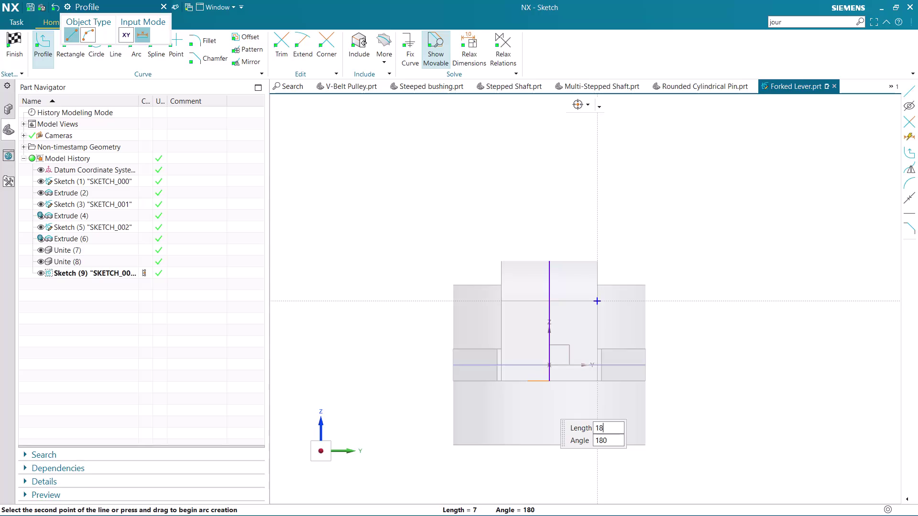
Enter the line length as 18-30 in the Profile input fields.
key(minus)
text(30)
key(Return)
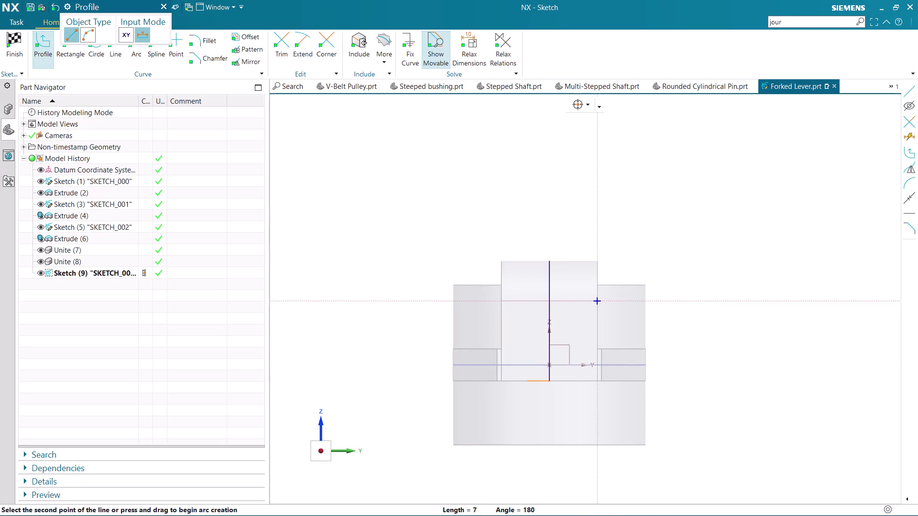
text(18)
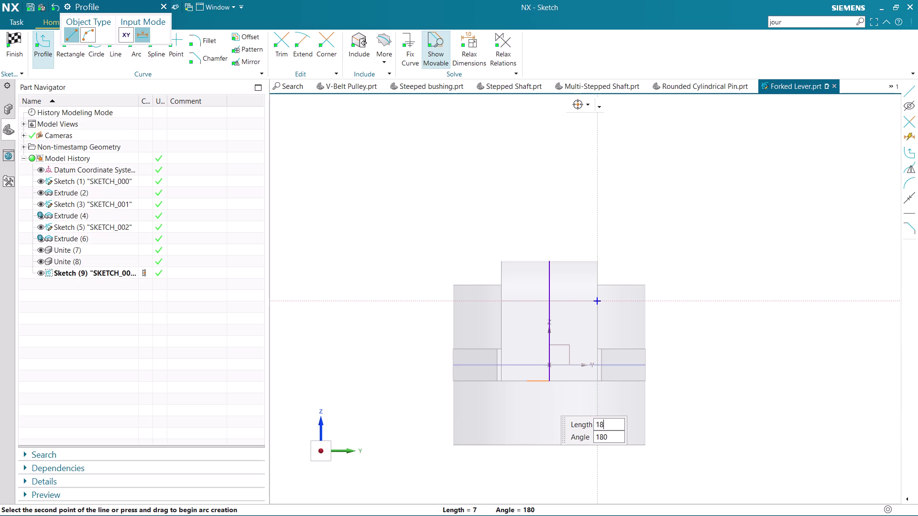
text(-)
text(30)
key(Return)
key(Return)
key(Return)
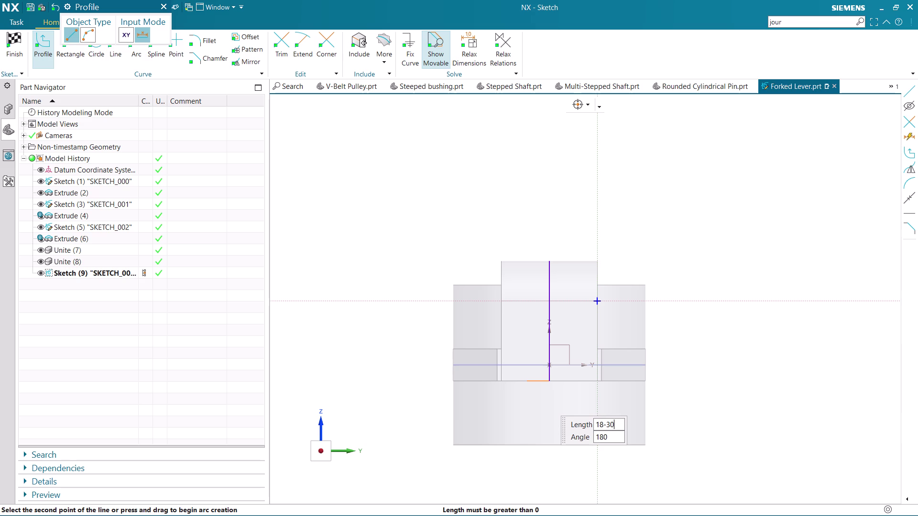
Place the line on the bottom edge at the sketch origin and exit Profile.
click(532, 380)
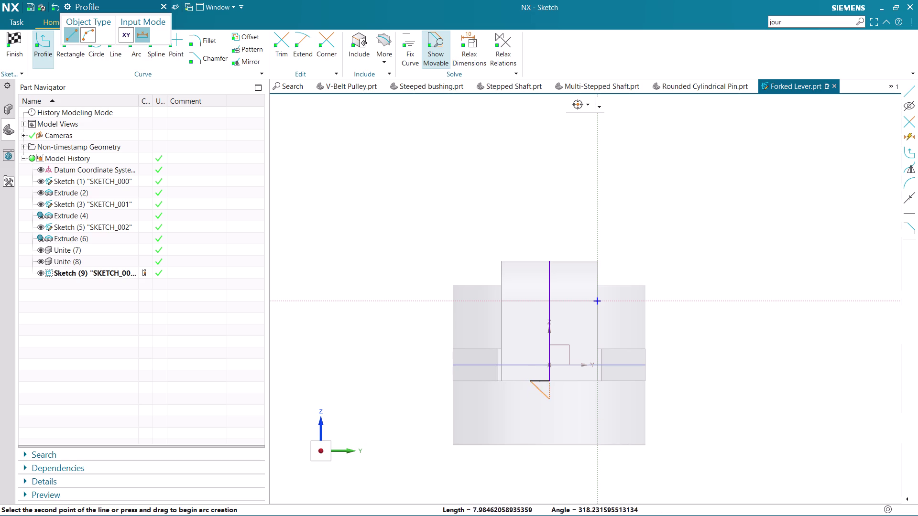
key(Escape)
scroll(up, 3)
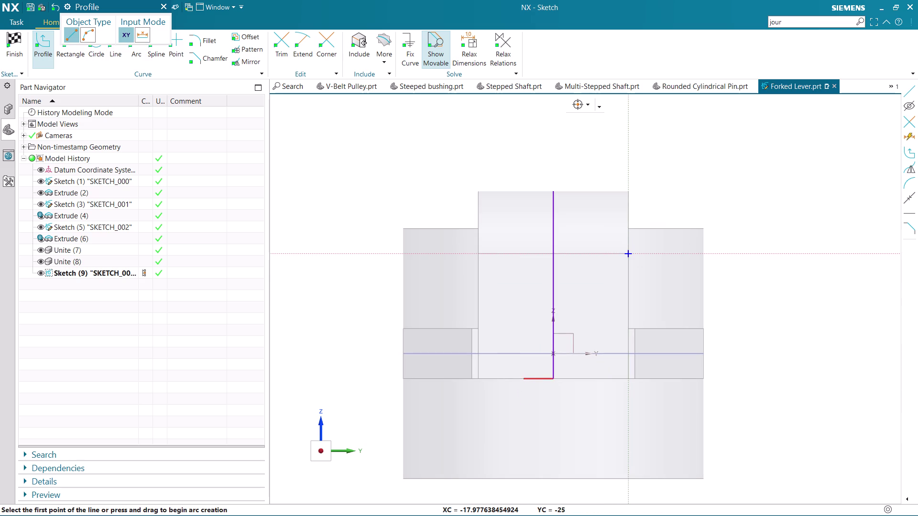
click(538, 380)
key(Escape)
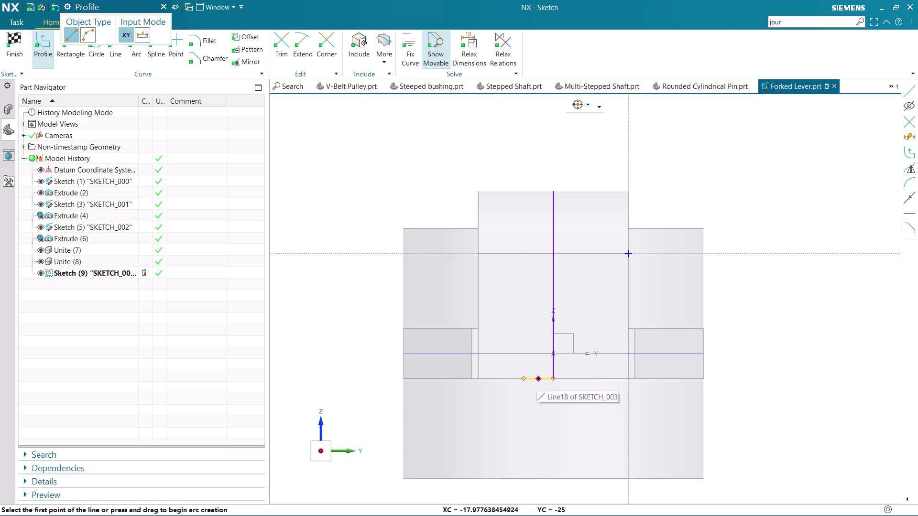
click(534, 378)
key(Escape)
key(Escape)
click(532, 380)
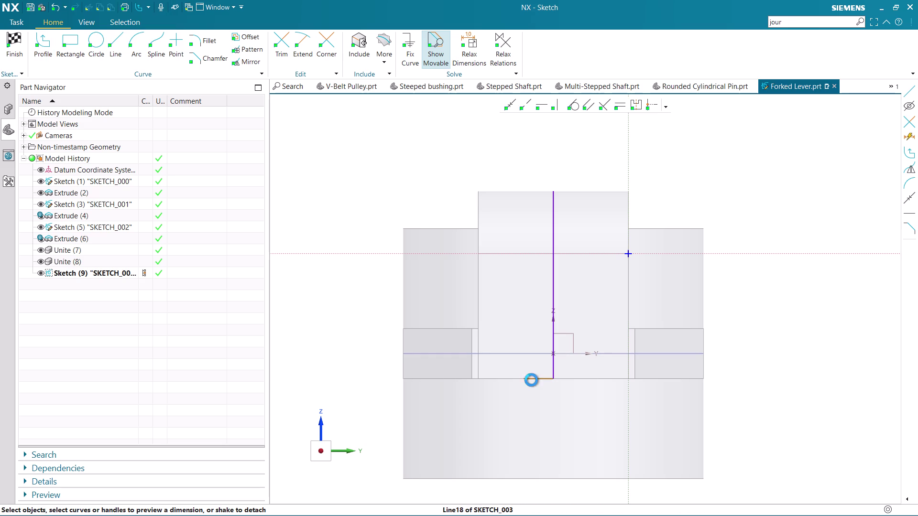
Set the bottom line's dimension to 18-30 (12), keeping it without an expression.
double_click(542, 399)
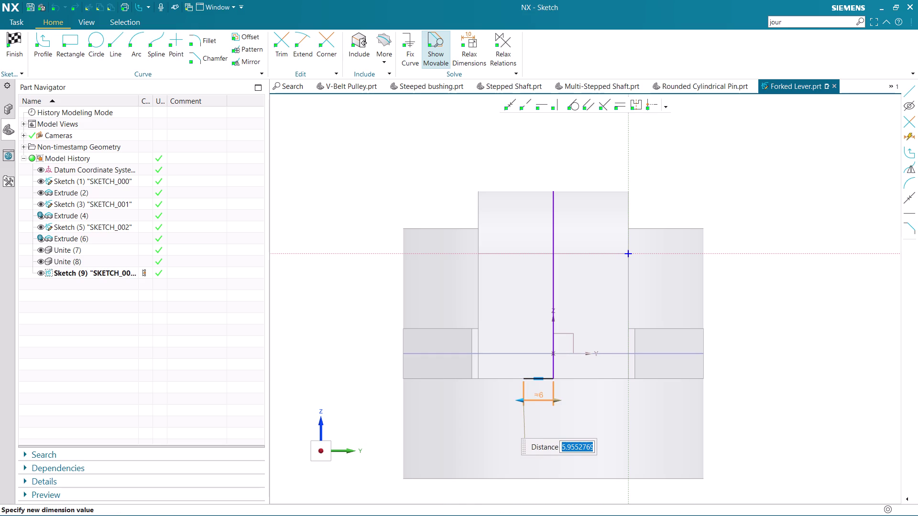
text(18)
text(-)
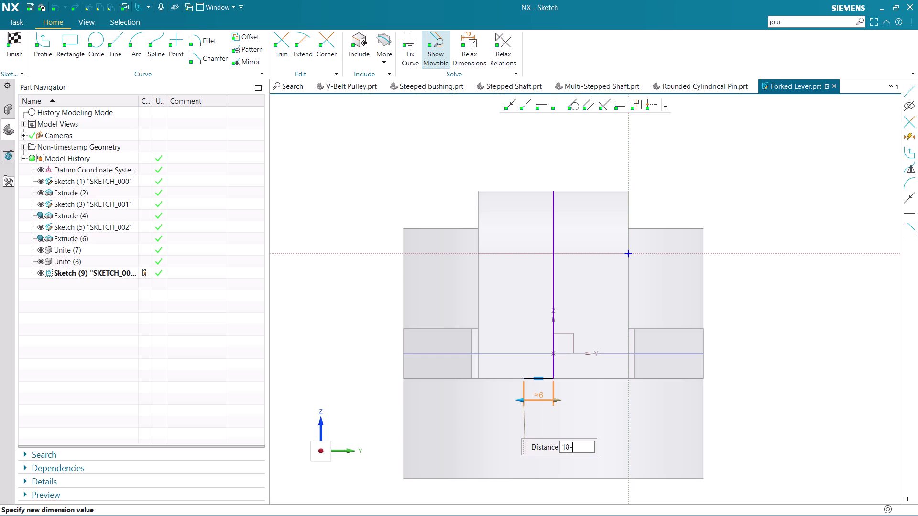
text(30)
key(Return)
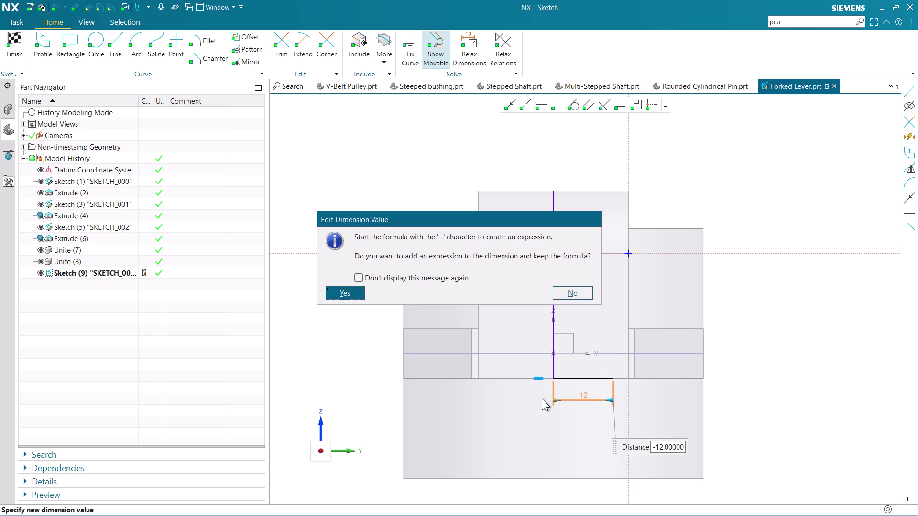
scroll(down, 3)
scroll(down, 3)
click(557, 287)
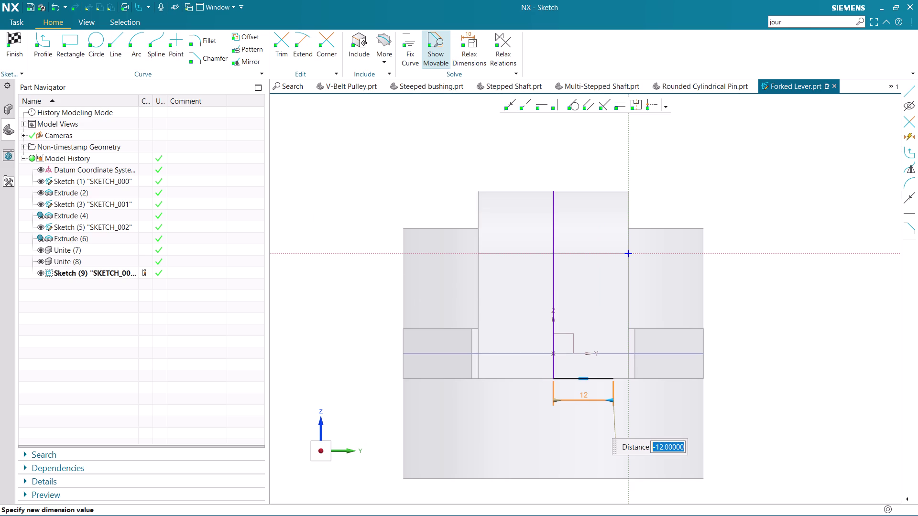
scroll(down, 3)
scroll(up, 3)
scroll(up, 3)
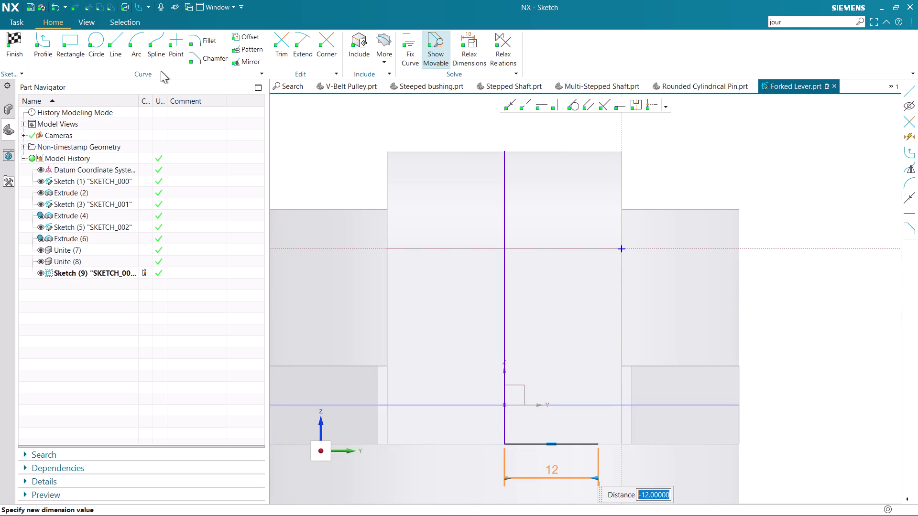
click(120, 42)
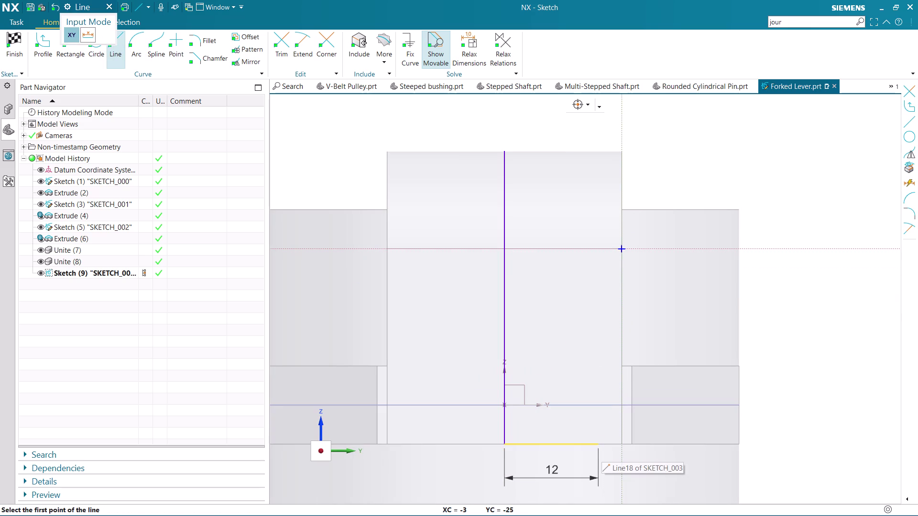
Cancel the unfinished line and exit the Line tool.
click(598, 447)
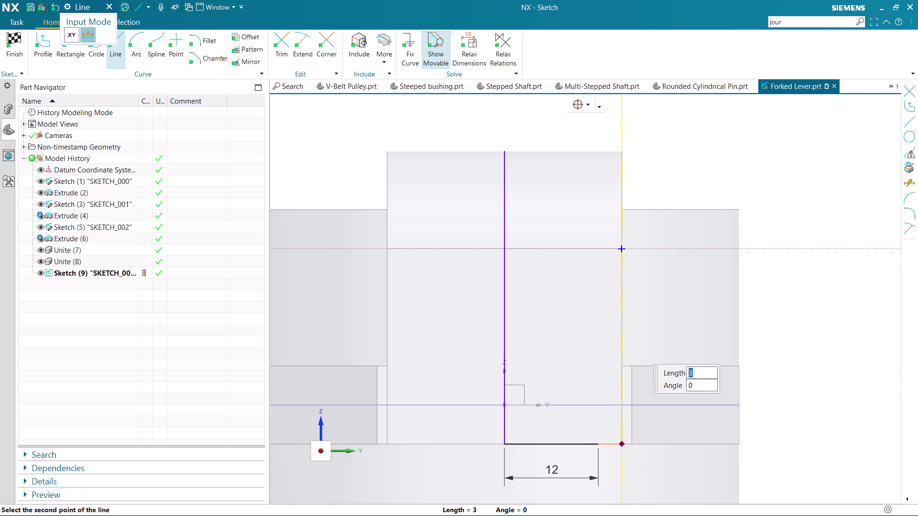
key(Escape)
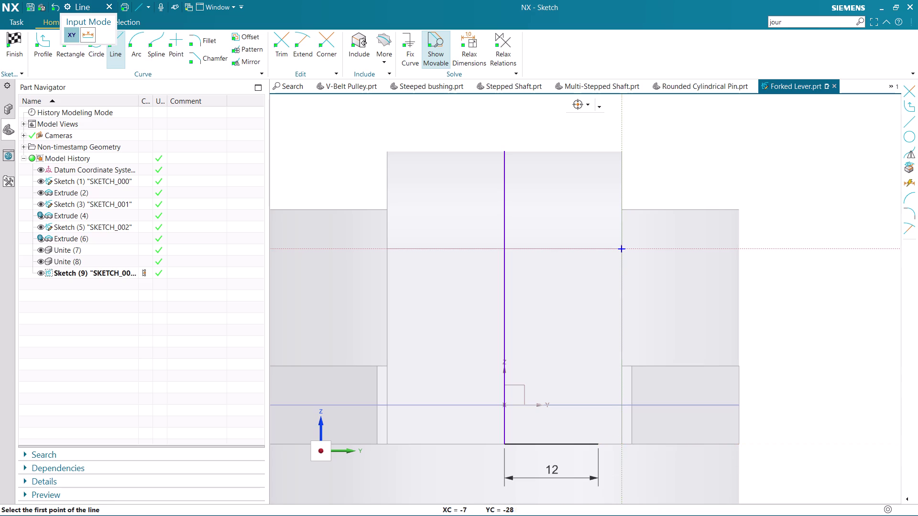
key(Escape)
Change the 12 dimension to the expression 12-6, making the line 6 long.
click(553, 475)
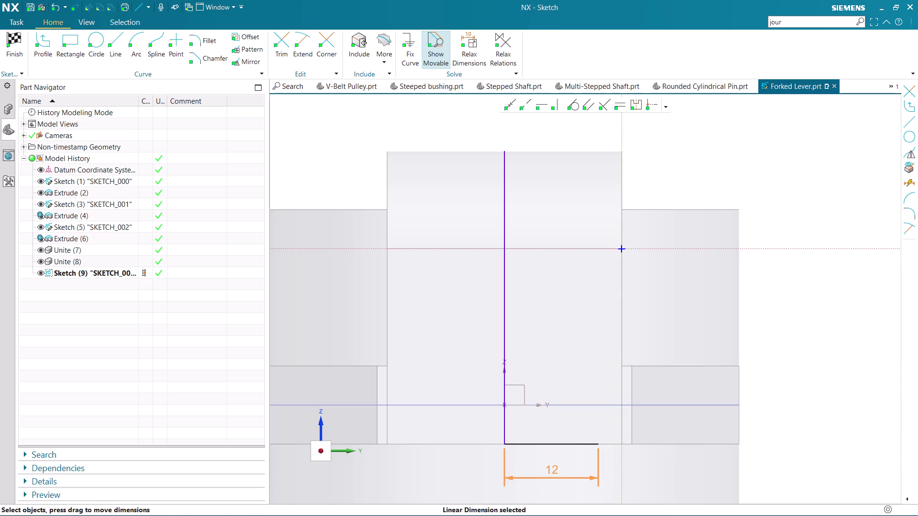
double_click(553, 475)
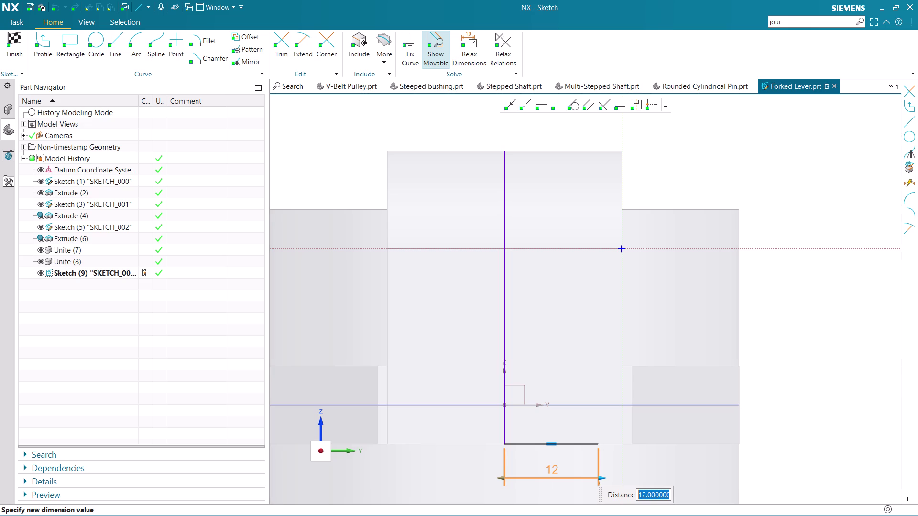
key(1)
text(2)
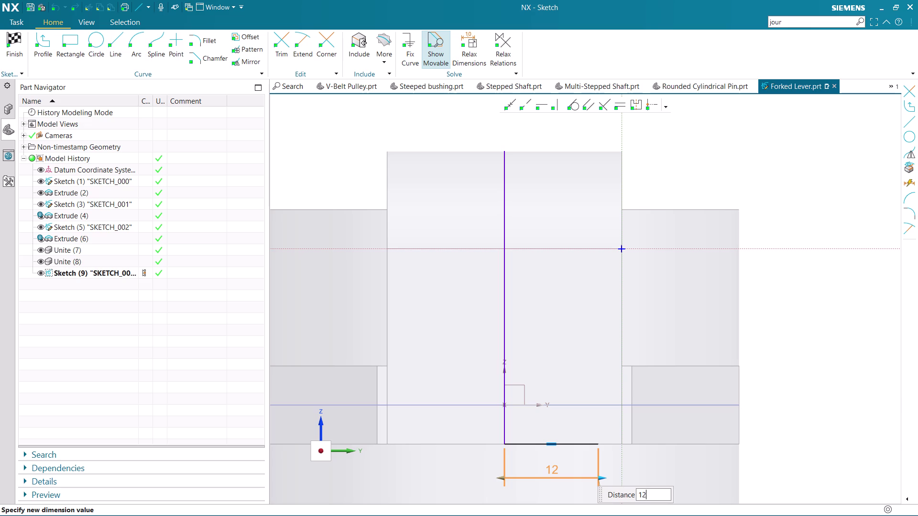
text(-)
key(6)
key(Return)
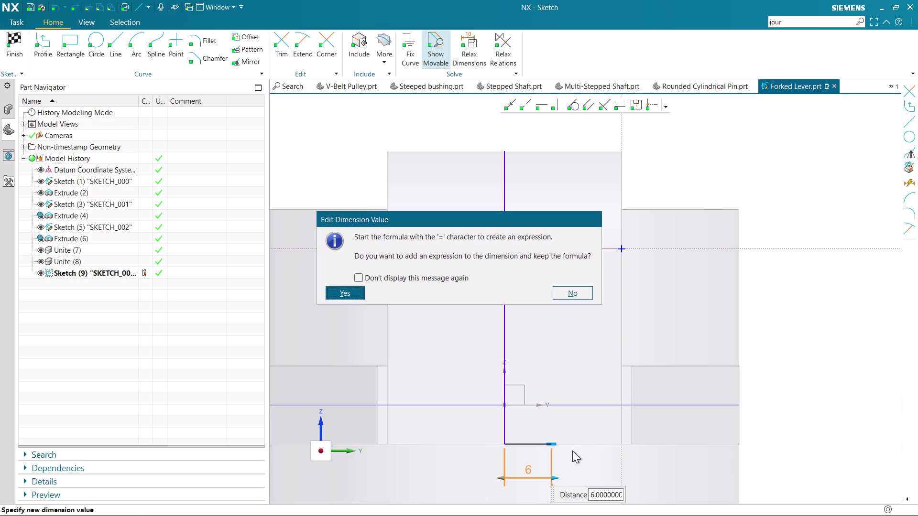
middle_click(574, 451)
scroll(down, 3)
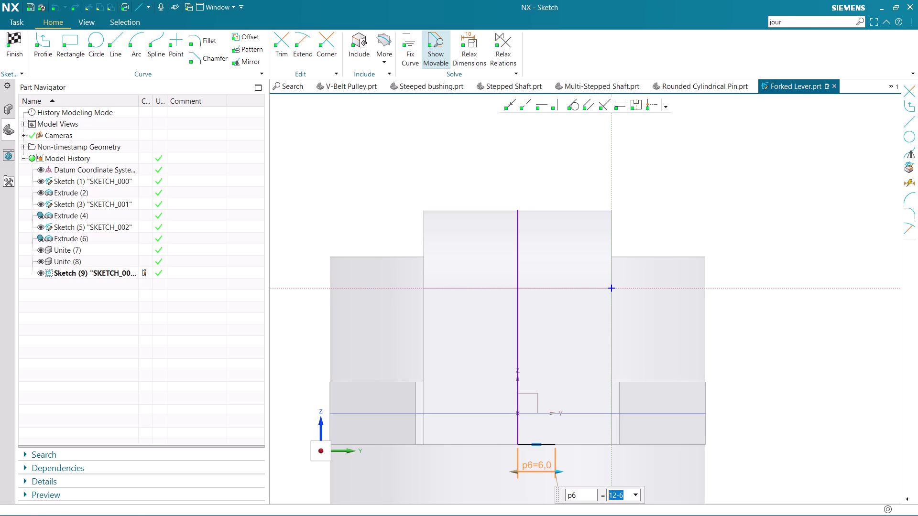
key(Escape)
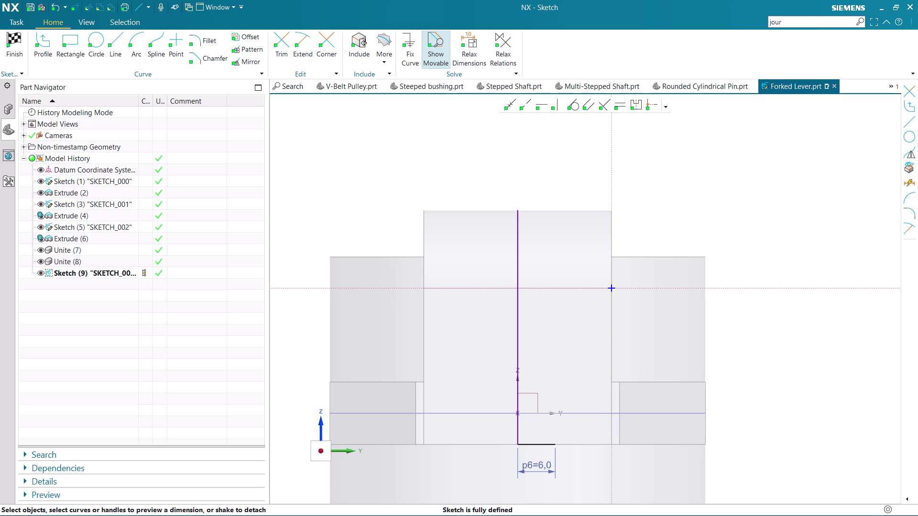
click(530, 446)
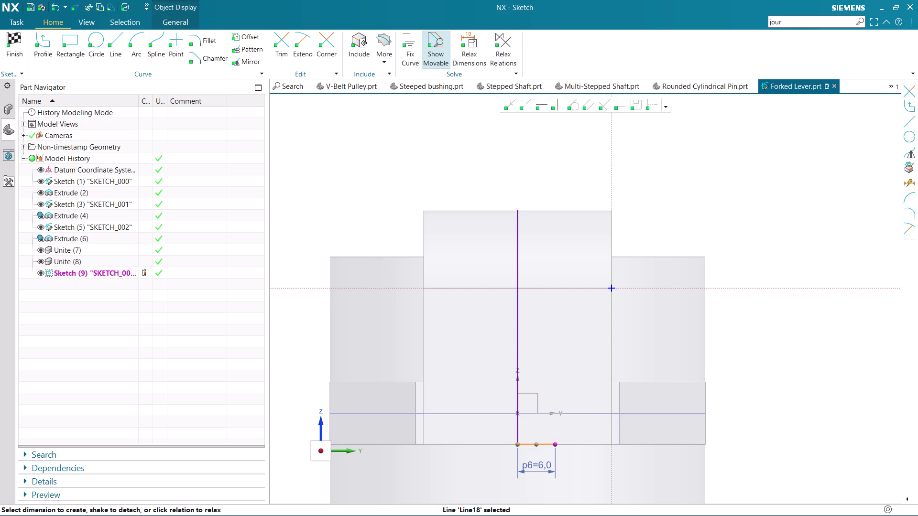
Delete the bottom sketch line and the vertical sketch line.
key(Escape)
right_click(538, 447)
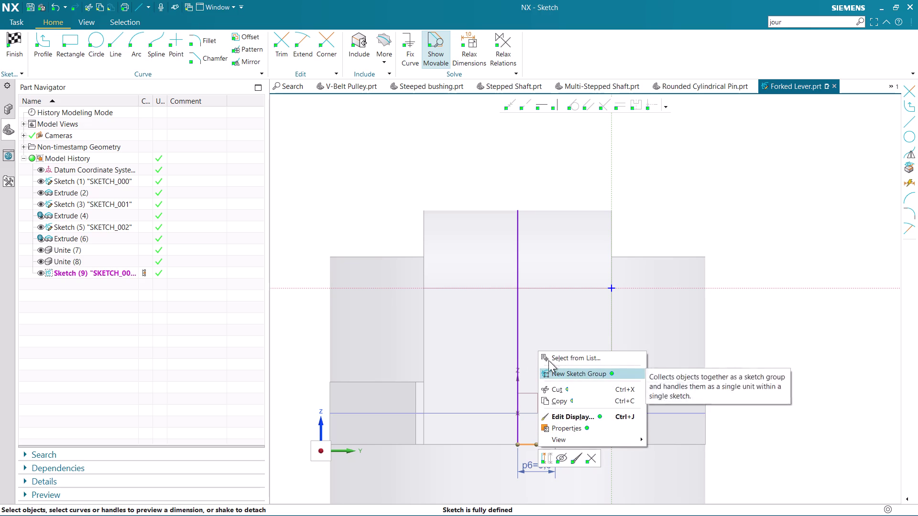
click(593, 459)
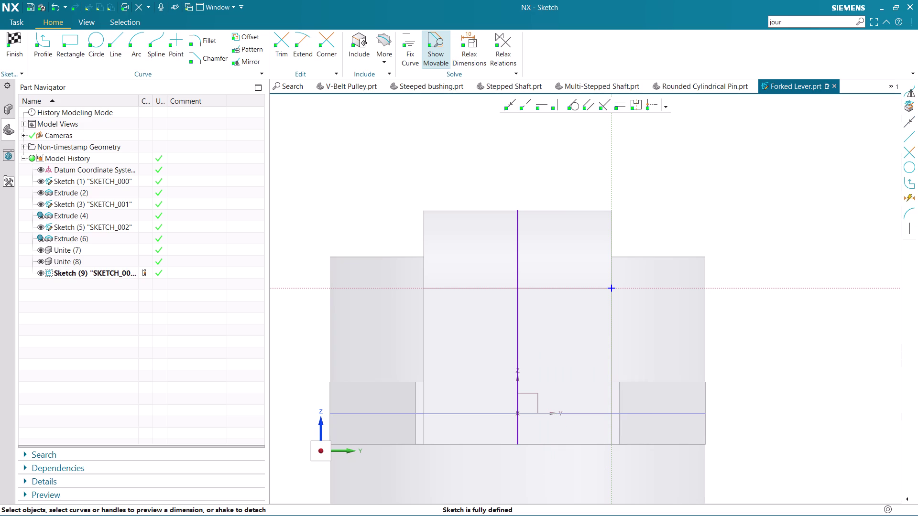
click(515, 334)
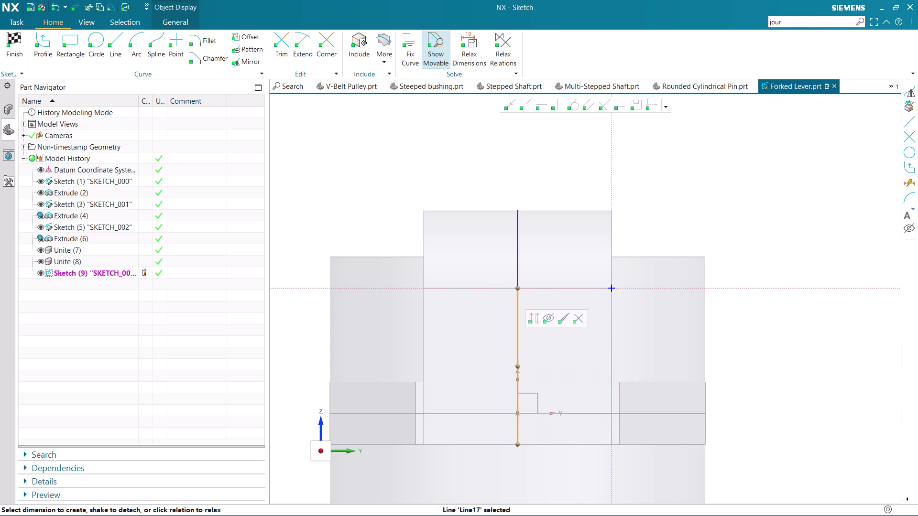
right_click(516, 334)
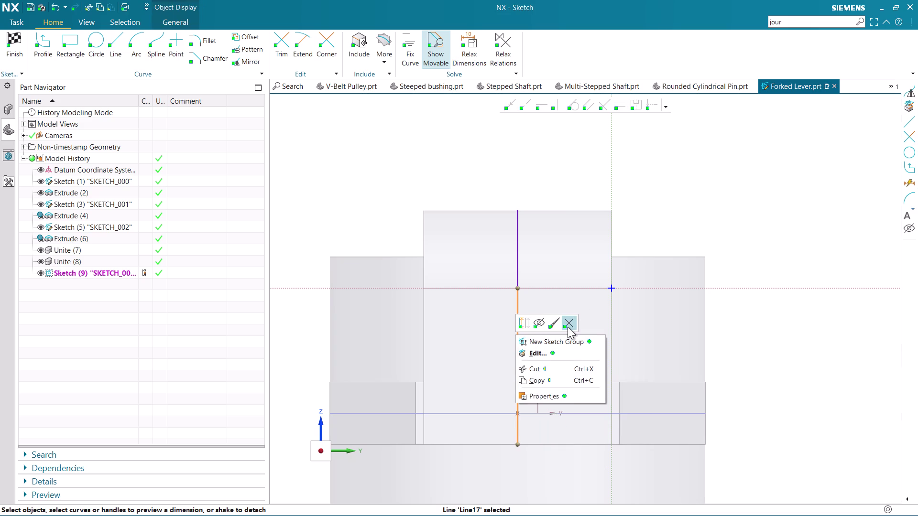
click(568, 327)
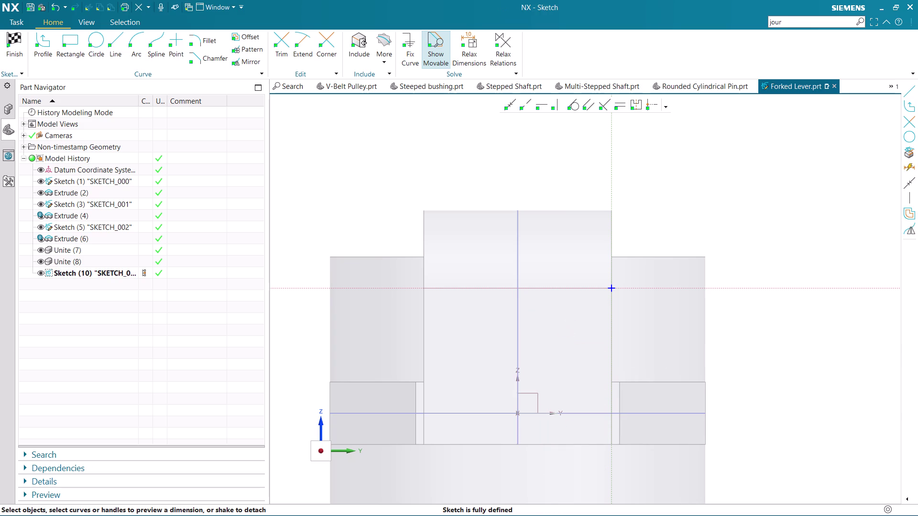
Undo to restore the vertical centre line, opening and closing Trim.
click(286, 46)
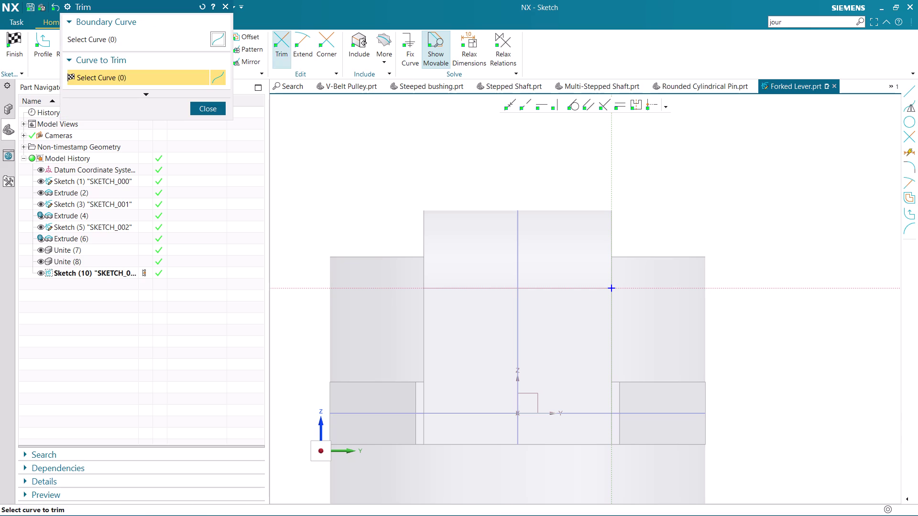
key(Escape)
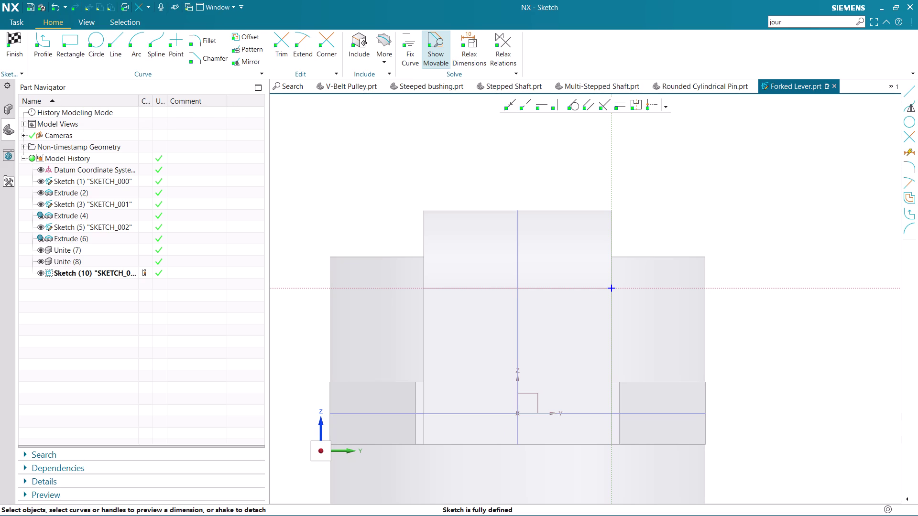
key(ctrl+z)
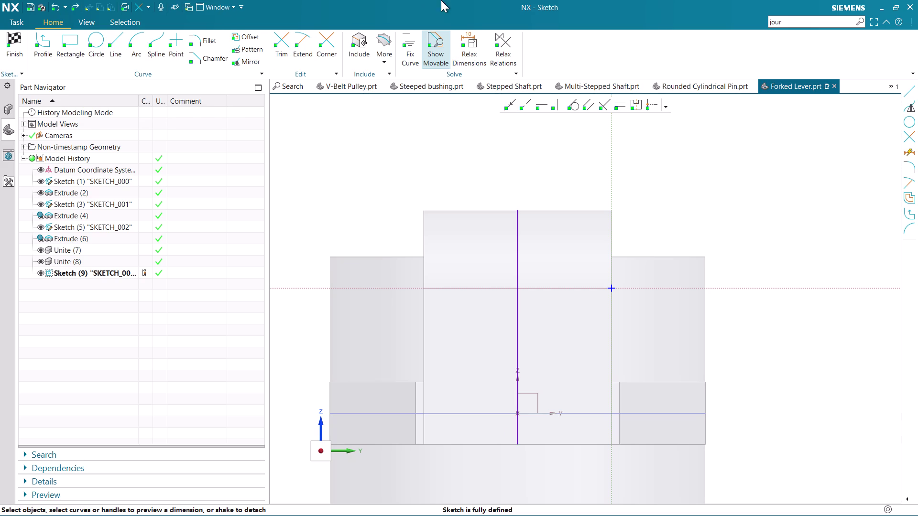
click(282, 41)
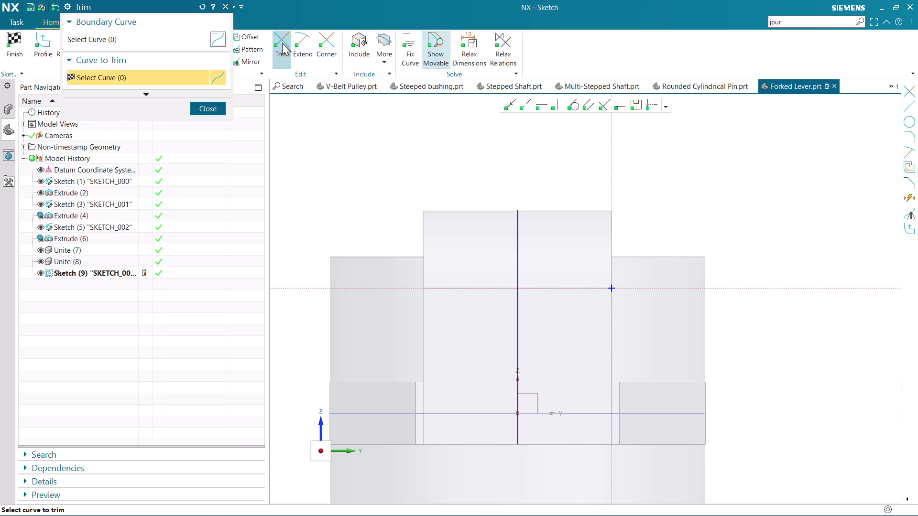
click(214, 109)
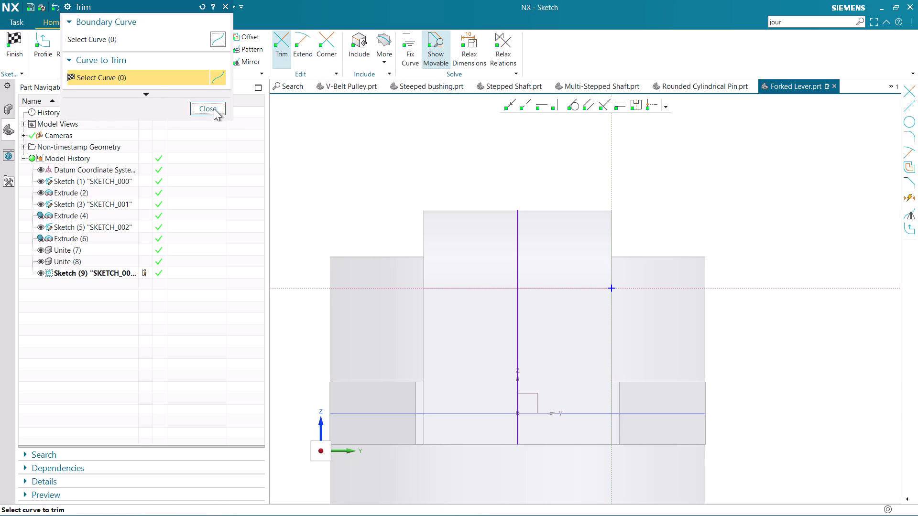
key(d)
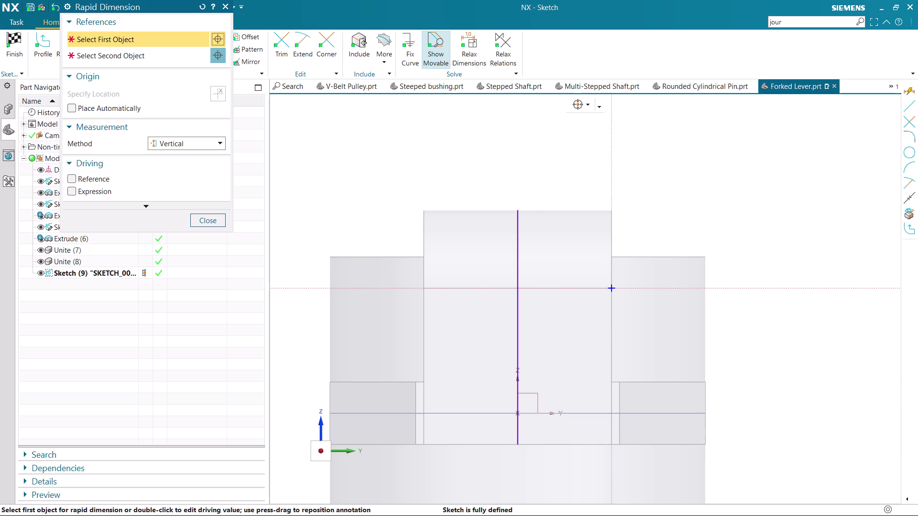
Place a vertical 25 height dimension on the centre line and stop dimensioning.
click(516, 289)
click(521, 442)
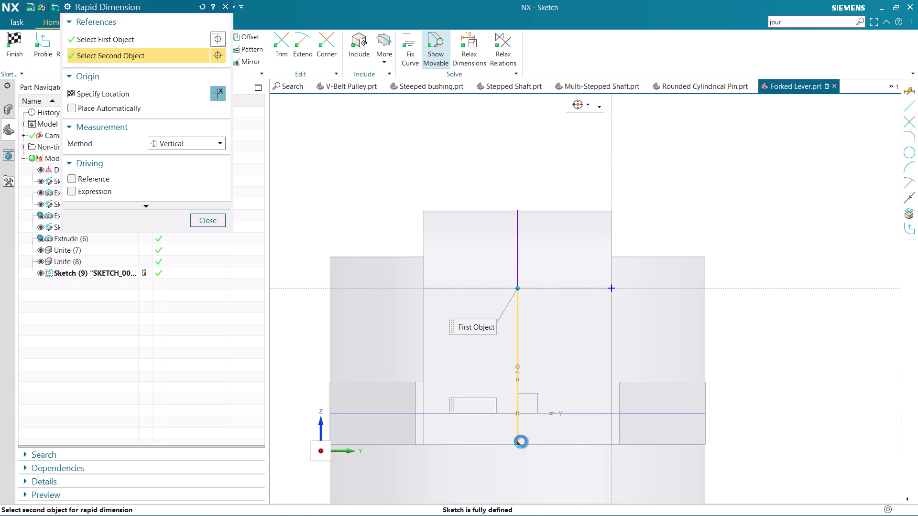
click(570, 353)
key(grave)
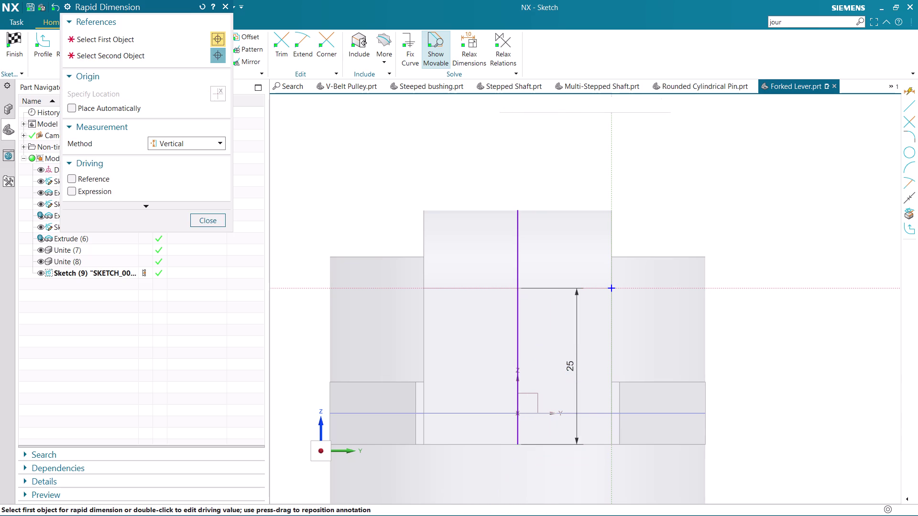
double_click(569, 371)
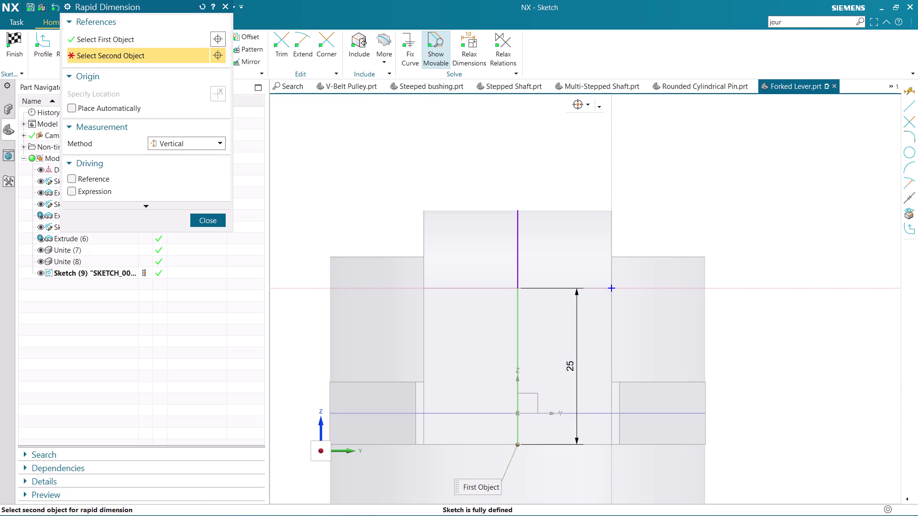
key(Escape)
Delete the centre line, then undo back to the undimensioned centre line.
click(519, 248)
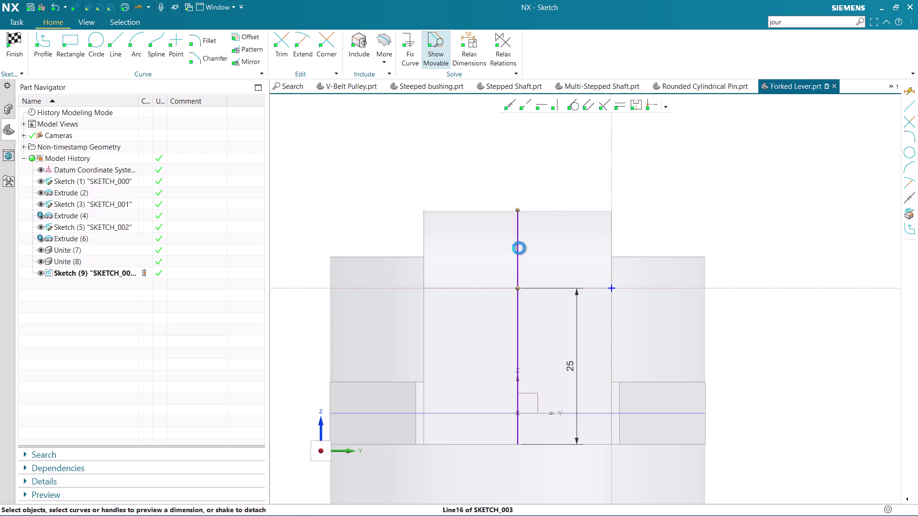
right_click(519, 249)
click(586, 235)
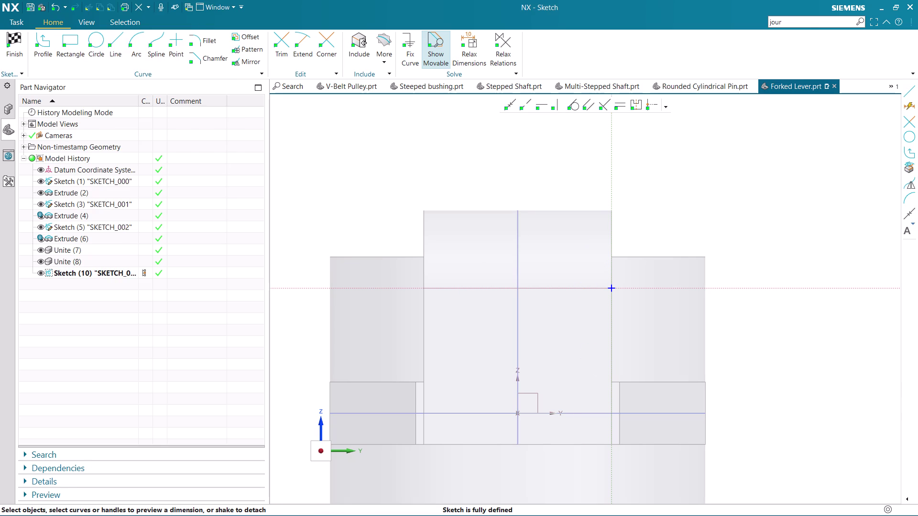
key(ctrl+z)
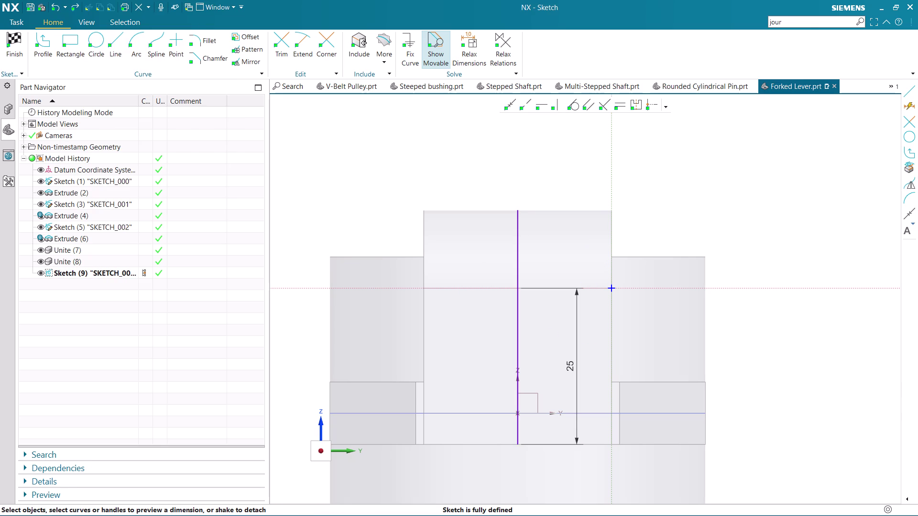
key(Escape)
key(ctrl+z)
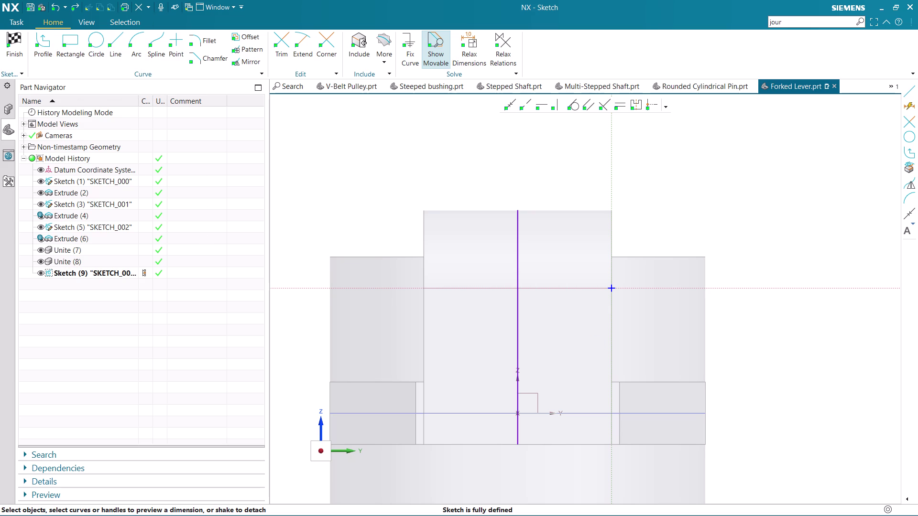
Project the lever's bottom horizontal edges into the sketch with Project Curve.
click(388, 47)
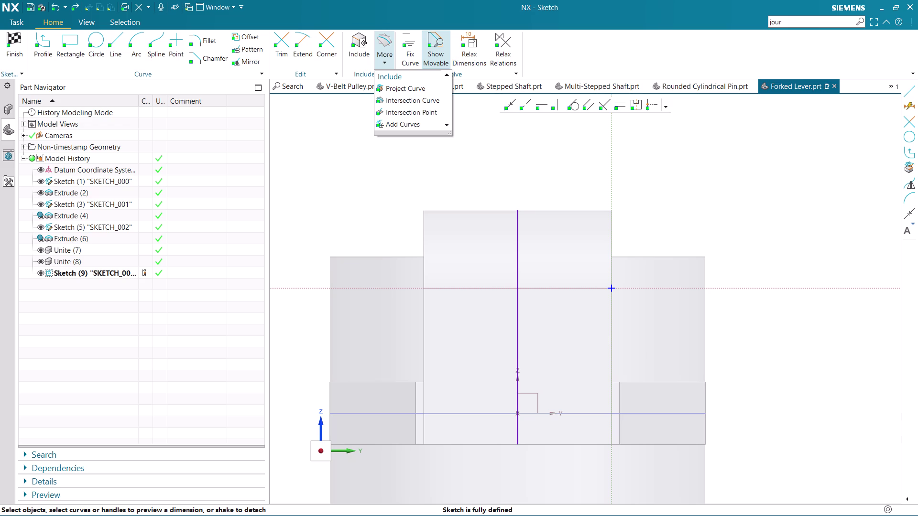
click(426, 84)
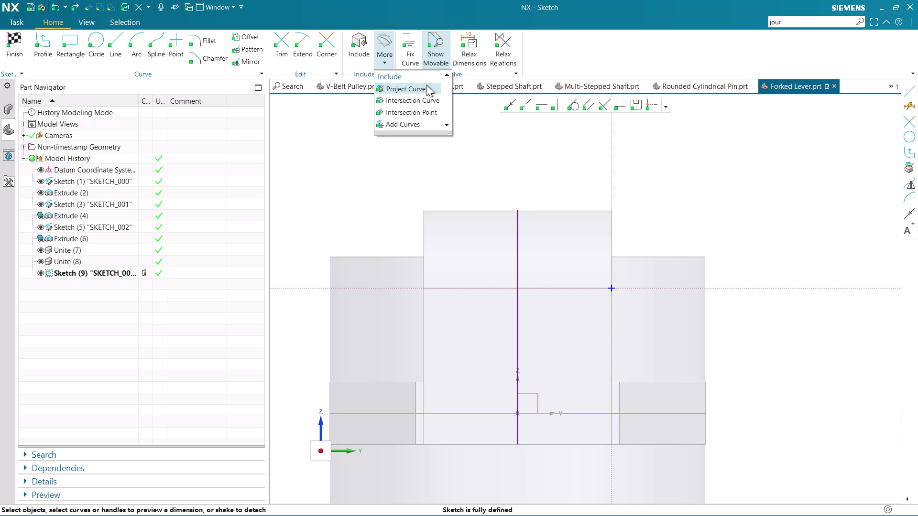
click(479, 448)
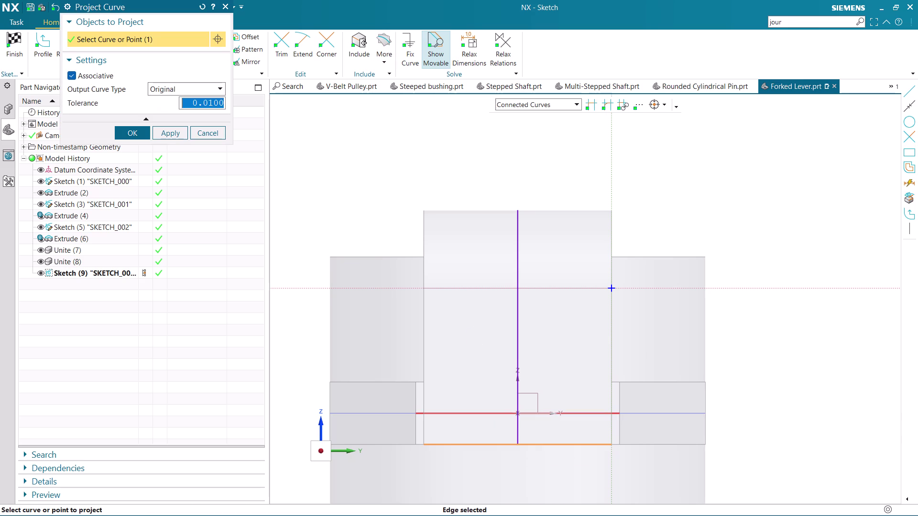
click(479, 413)
click(143, 132)
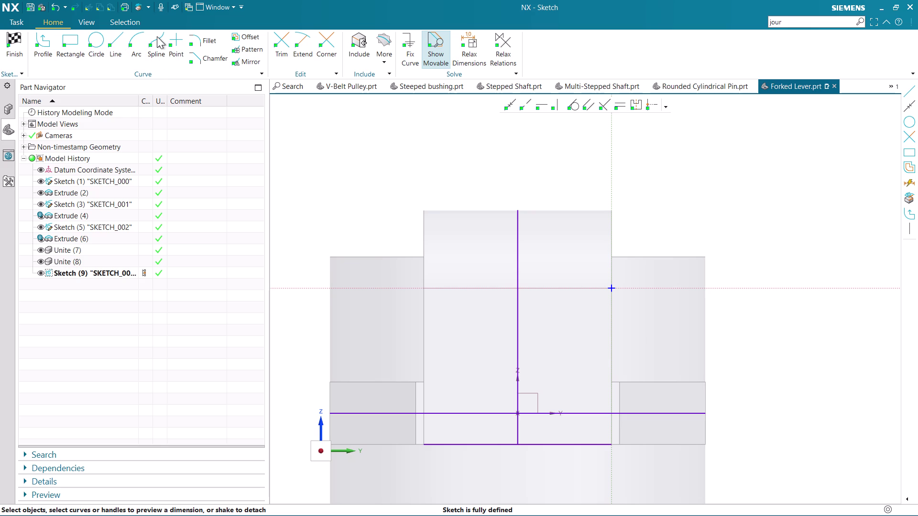
click(45, 44)
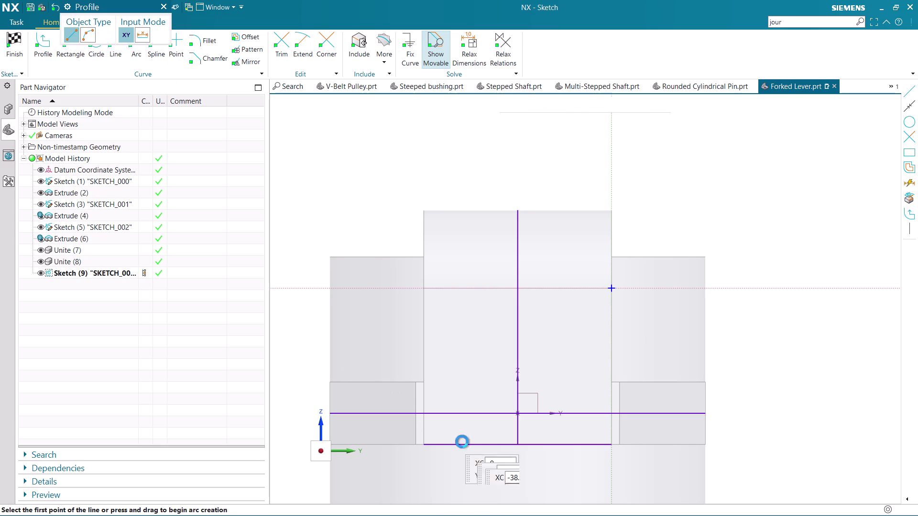
Start the profile at the bottom edge with a 10 vertical line and 6 horizontal line.
click(515, 445)
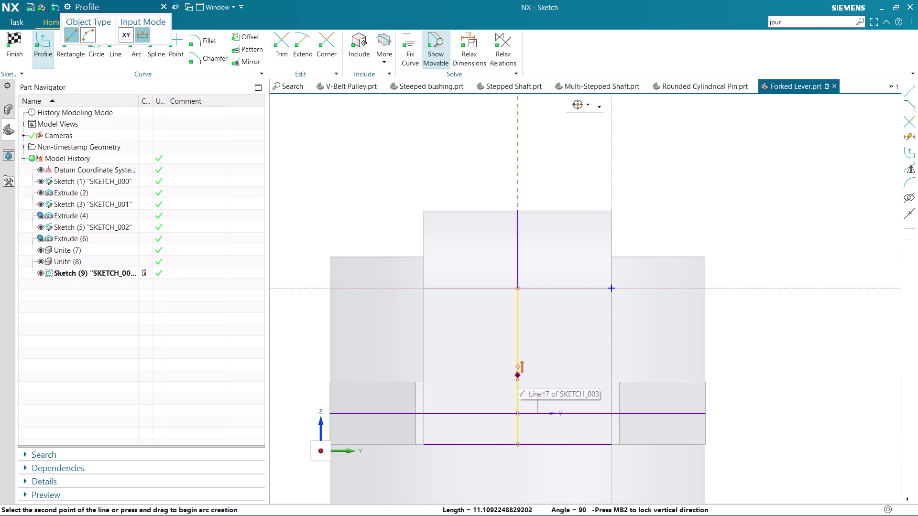
text(1)
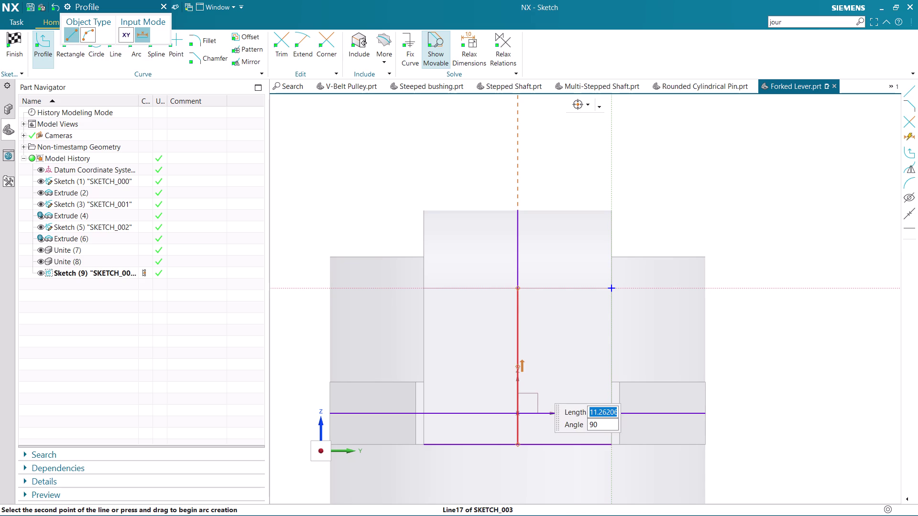
text(0)
key(Return)
key(Return)
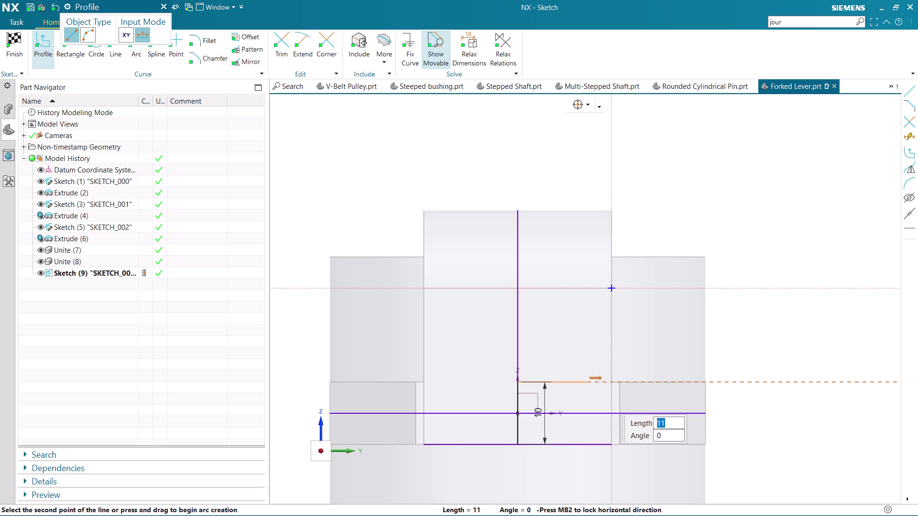
key(6)
key(Return)
key(Return)
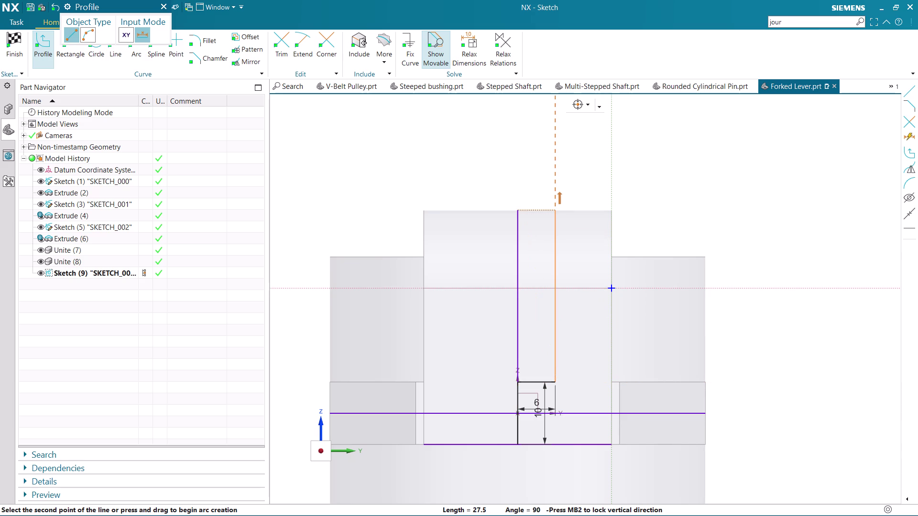
Run the side to the top edge, draw the 12 top line, and close the rectangle.
click(560, 207)
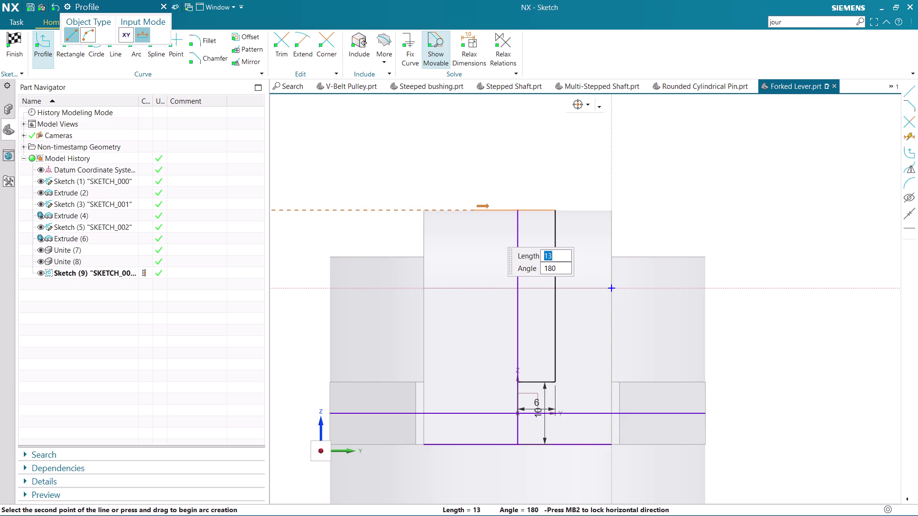
text(12)
key(Return)
key(Return)
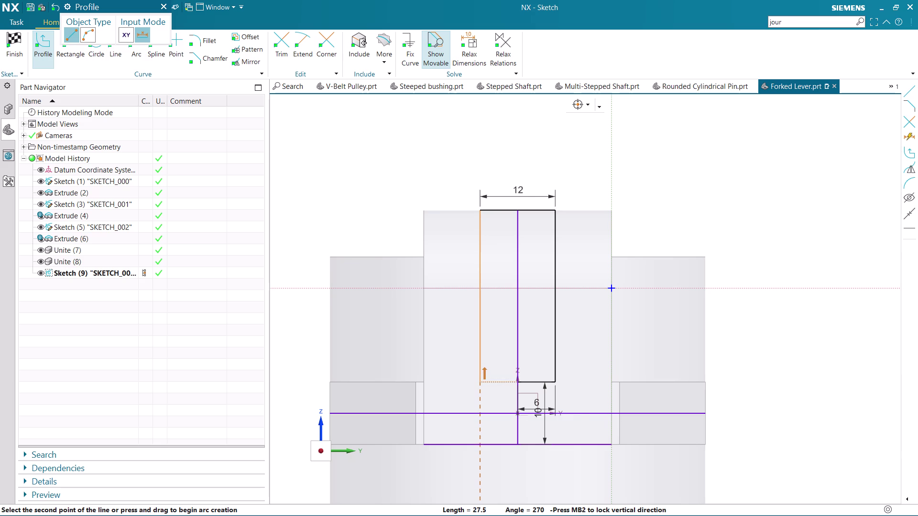
click(482, 382)
click(517, 386)
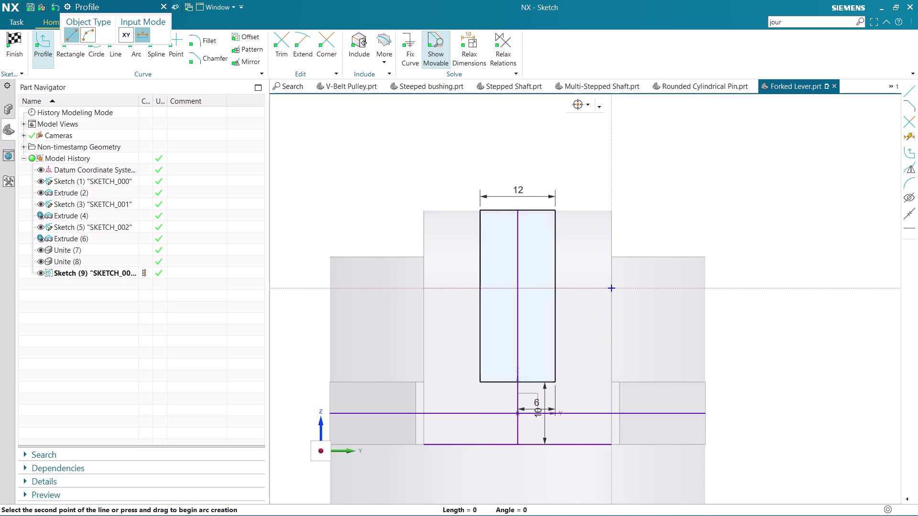
key(Escape)
key(Escape)
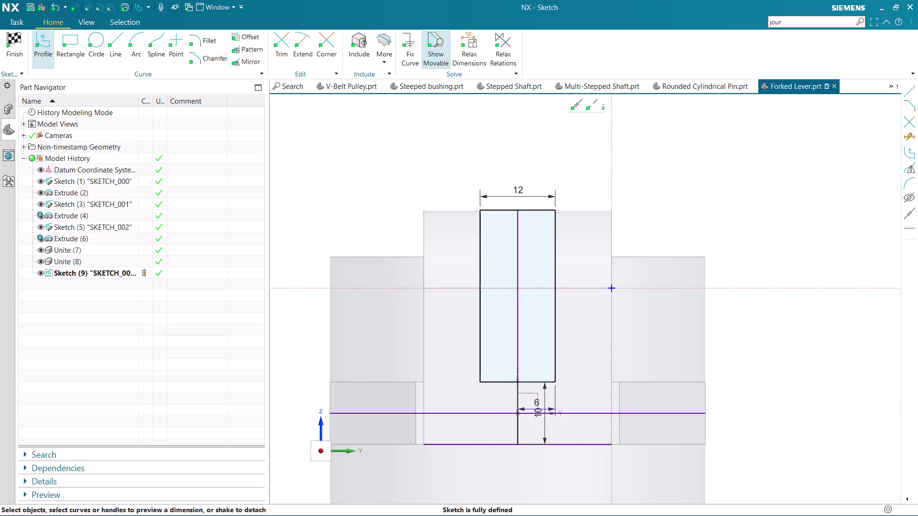
Delete the centre line segments and horizontal reference line inside the rectangle.
click(518, 260)
right_click(519, 260)
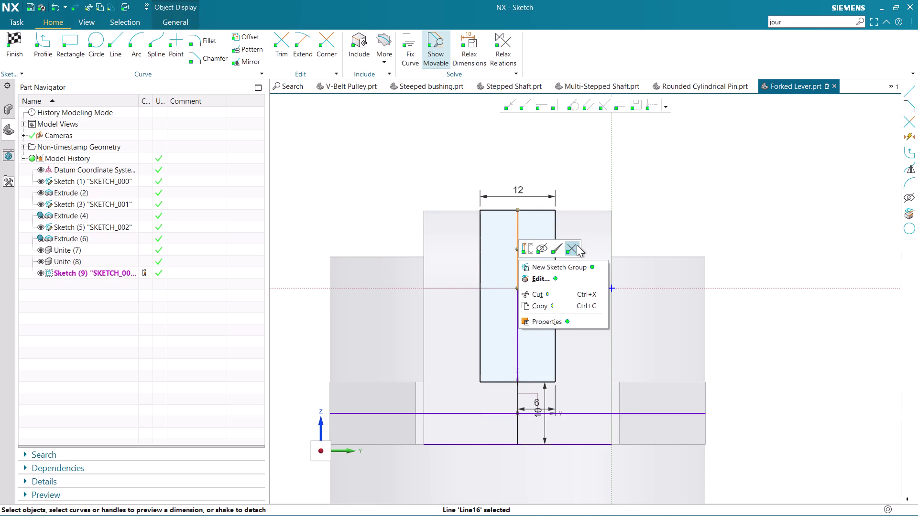
click(576, 245)
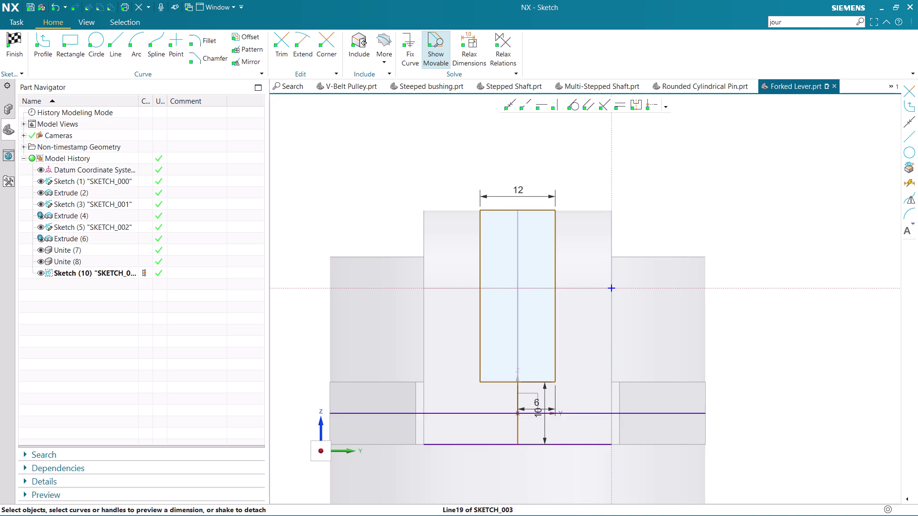
right_click(515, 403)
click(569, 391)
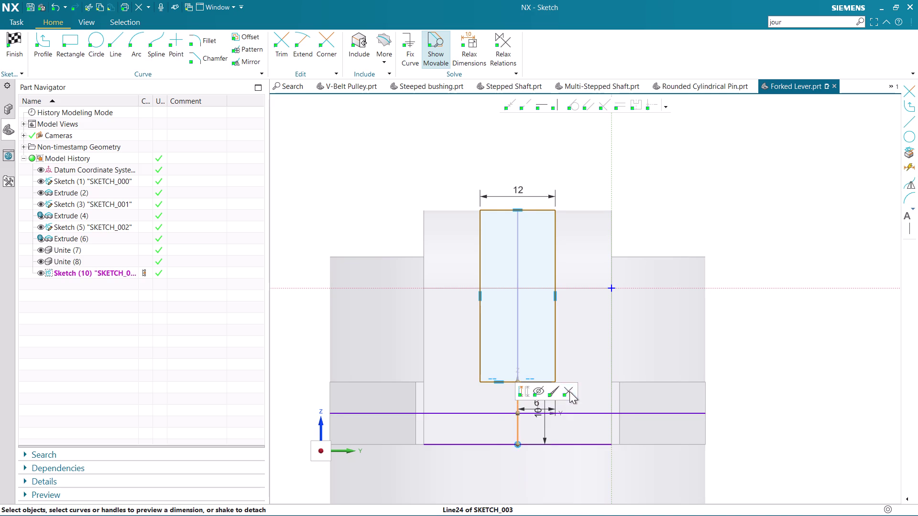
right_click(507, 410)
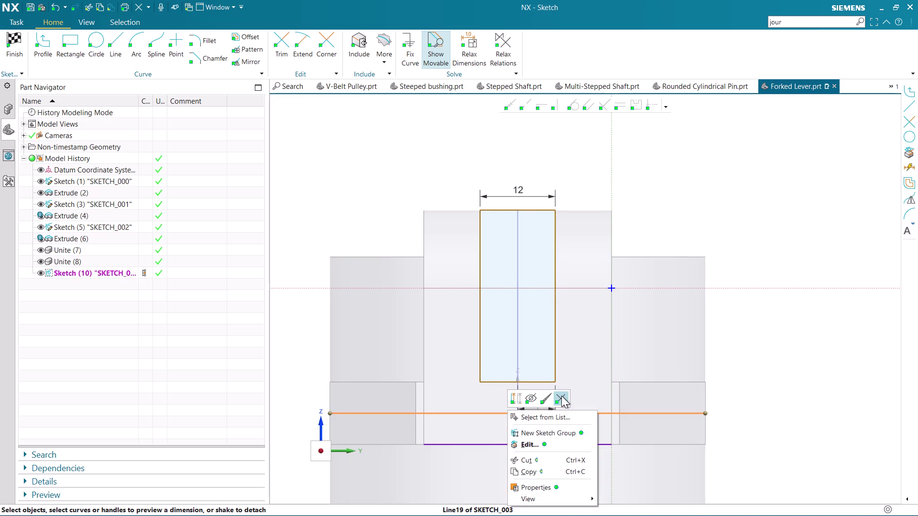
click(562, 396)
Finish the slot sketch and return to modeling.
right_click(515, 444)
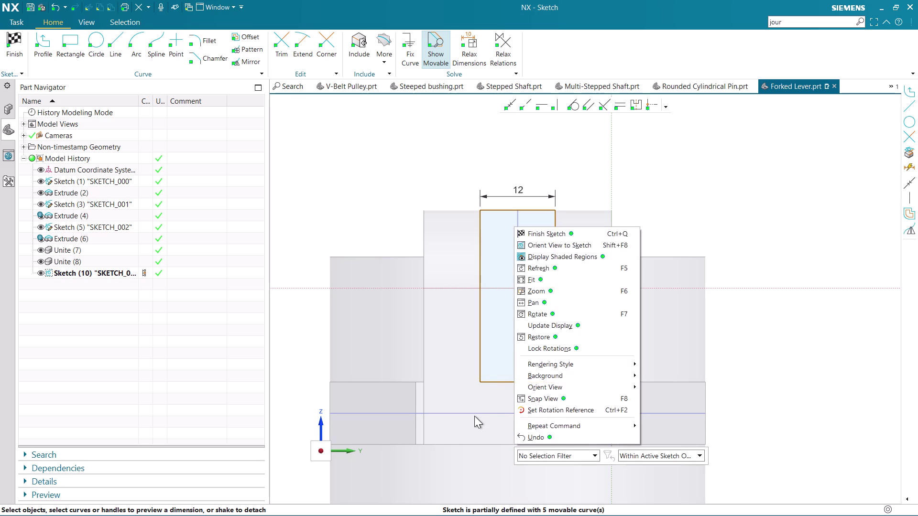
click(475, 416)
click(16, 39)
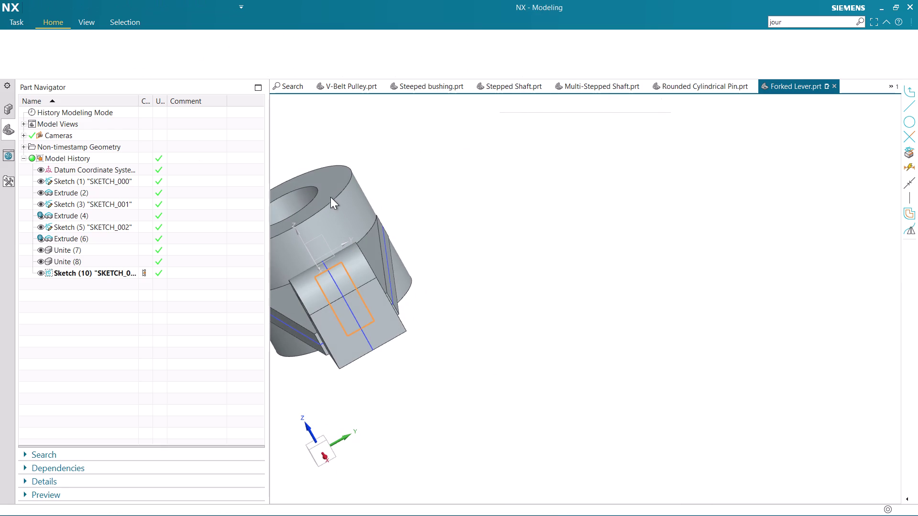
Extrude the slot sketch 30 mm and pick the lever solid as the target body.
scroll(down, 3)
scroll(down, 3)
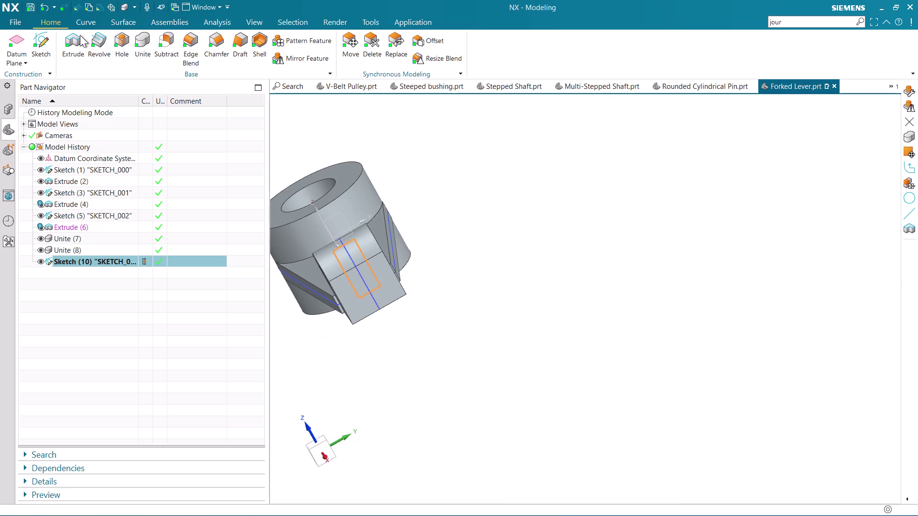
click(79, 35)
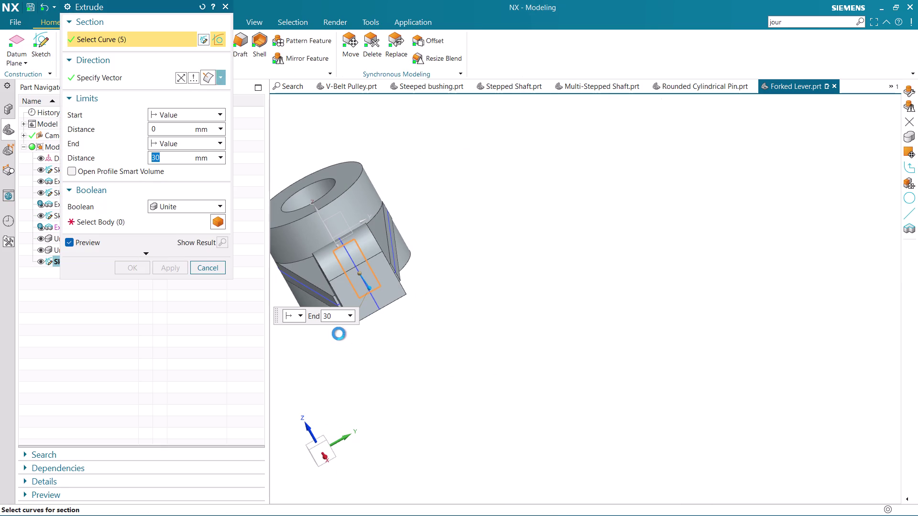
middle_drag(314, 375, 361, 367)
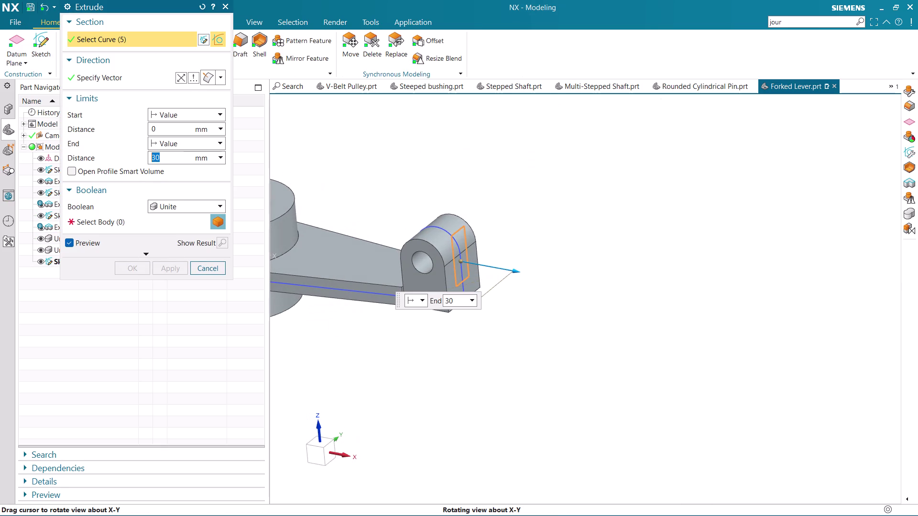
click(176, 79)
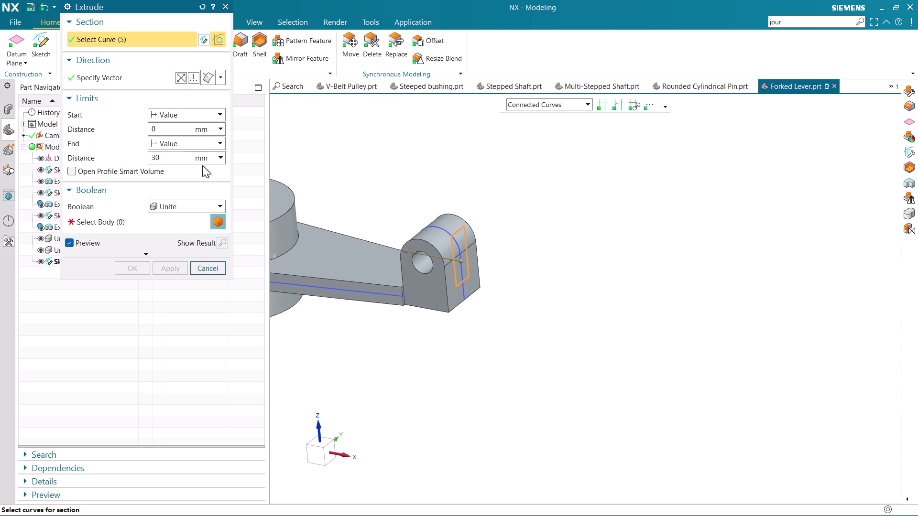
click(139, 218)
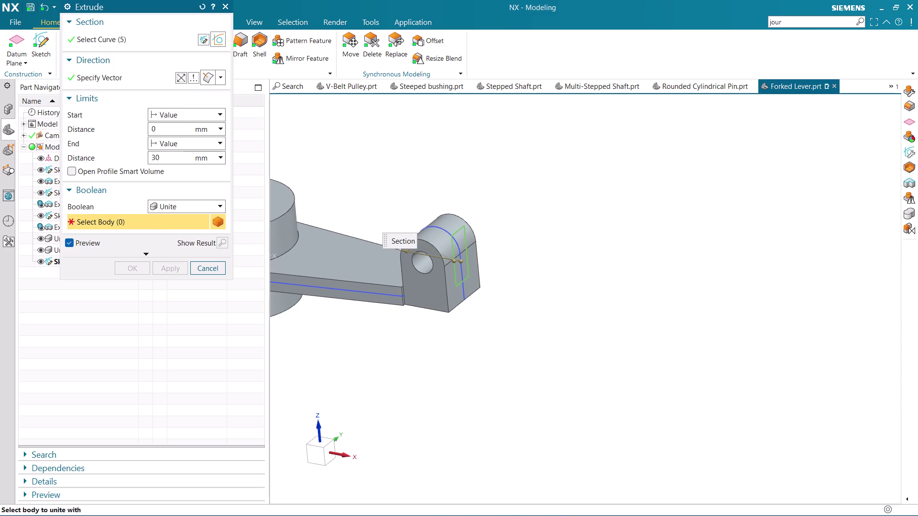
click(382, 279)
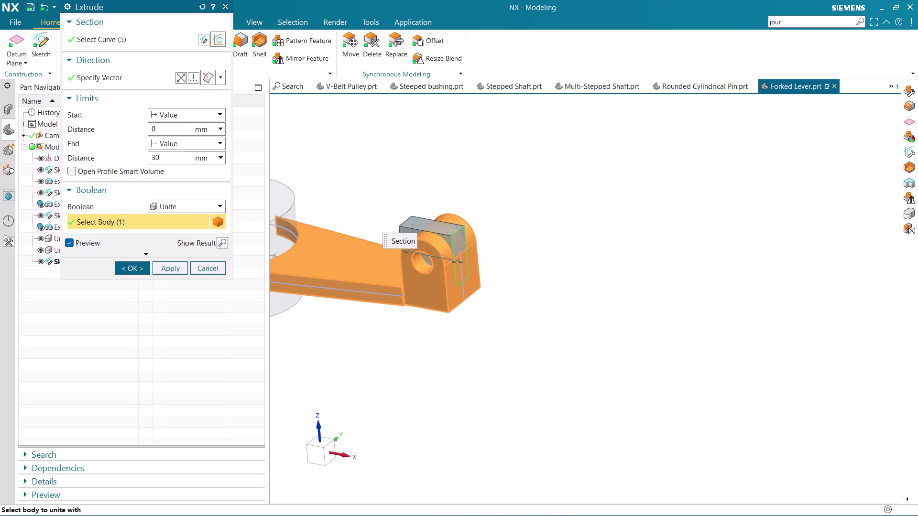
click(179, 203)
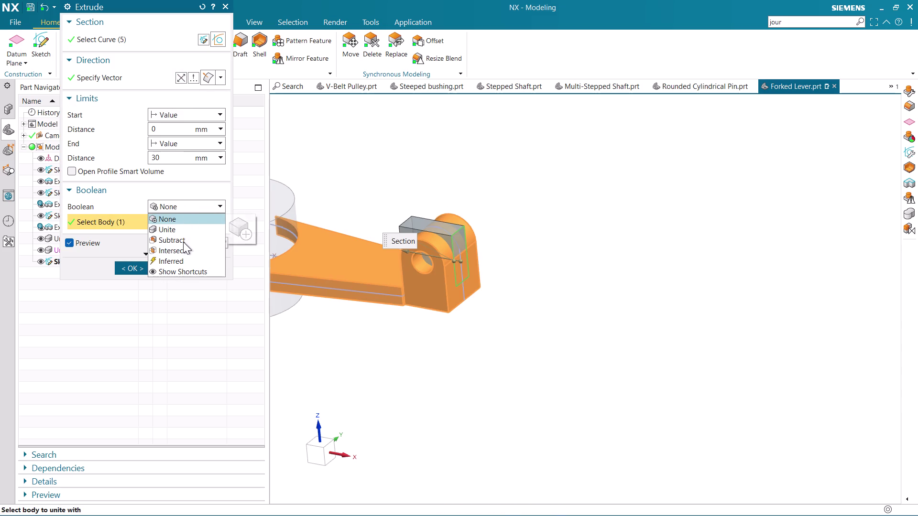
Set the extrude Boolean to Subtract and orbit to inspect the slot preview.
click(183, 242)
middle_drag(434, 341, 396, 360)
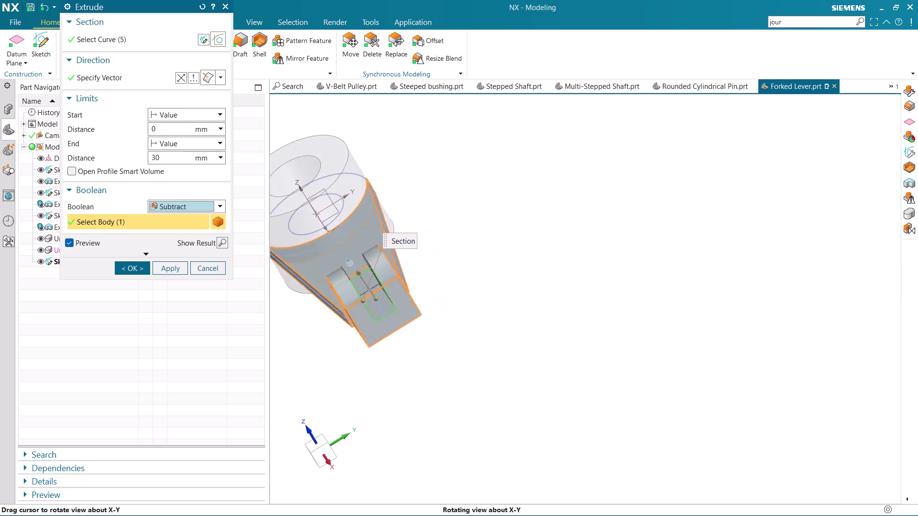
middle_drag(396, 360, 447, 372)
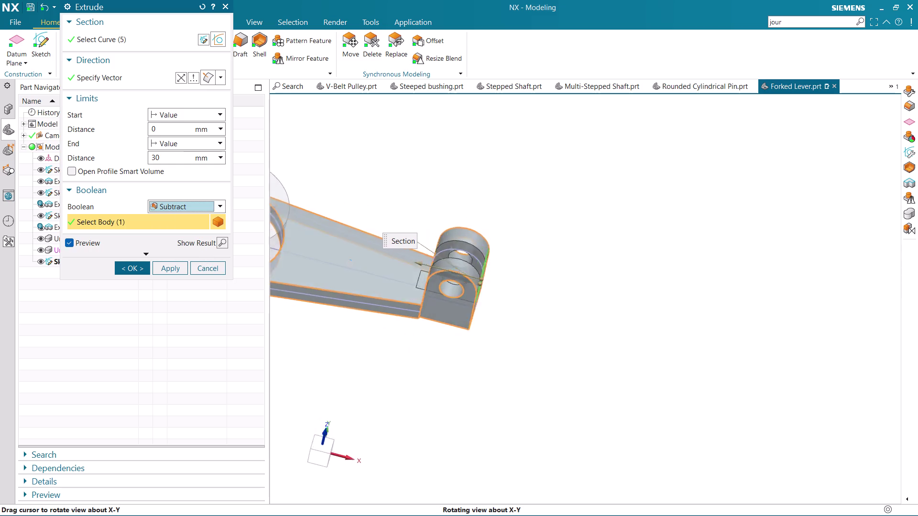
middle_drag(447, 372, 463, 378)
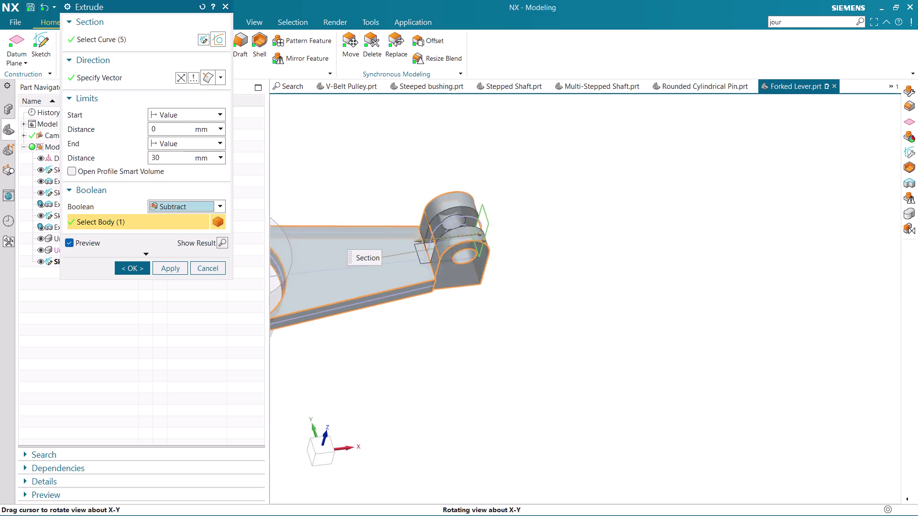
middle_drag(463, 378, 422, 374)
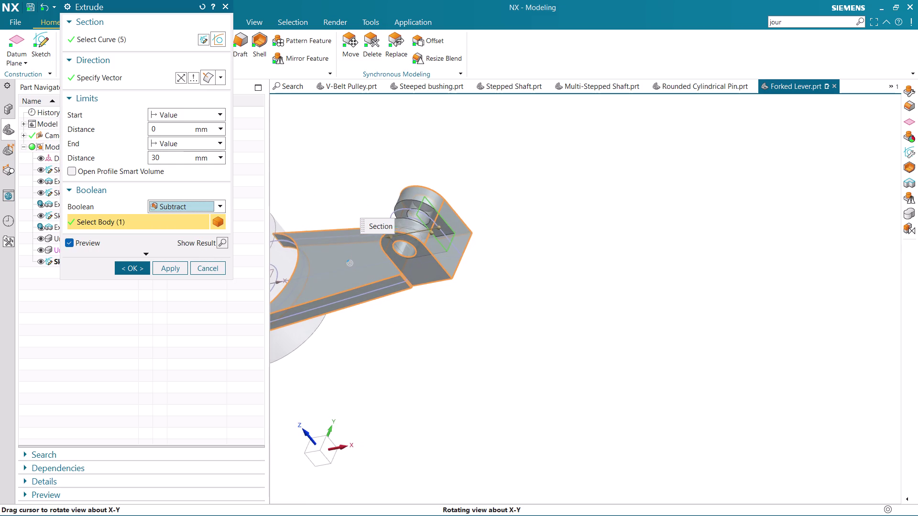
middle_drag(422, 374, 438, 384)
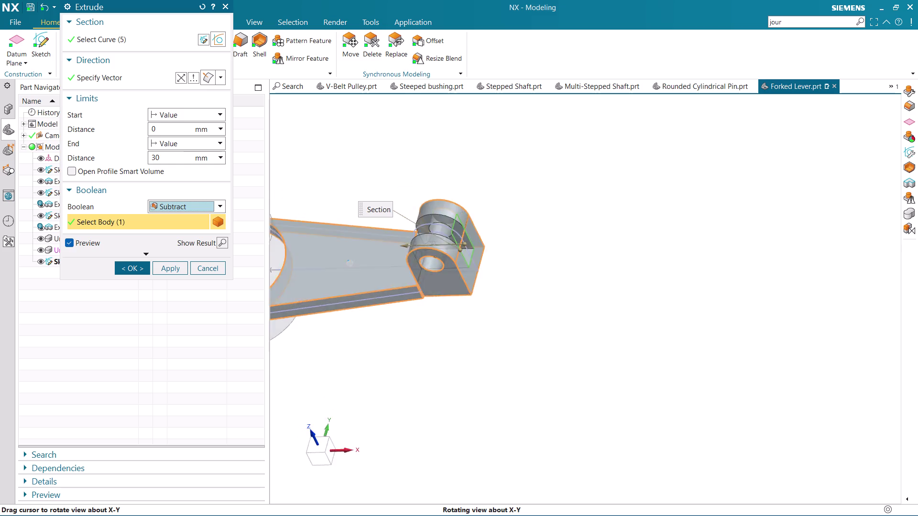
middle_drag(437, 384, 453, 402)
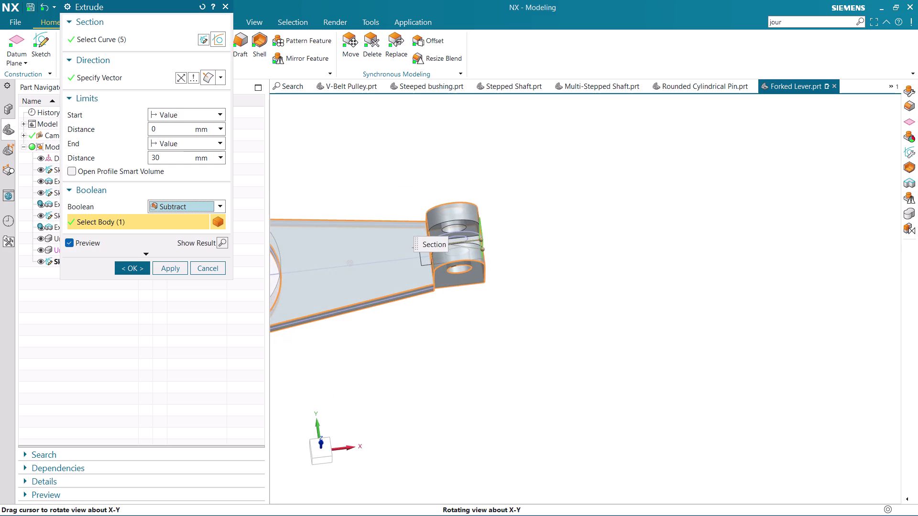
middle_drag(452, 401, 476, 381)
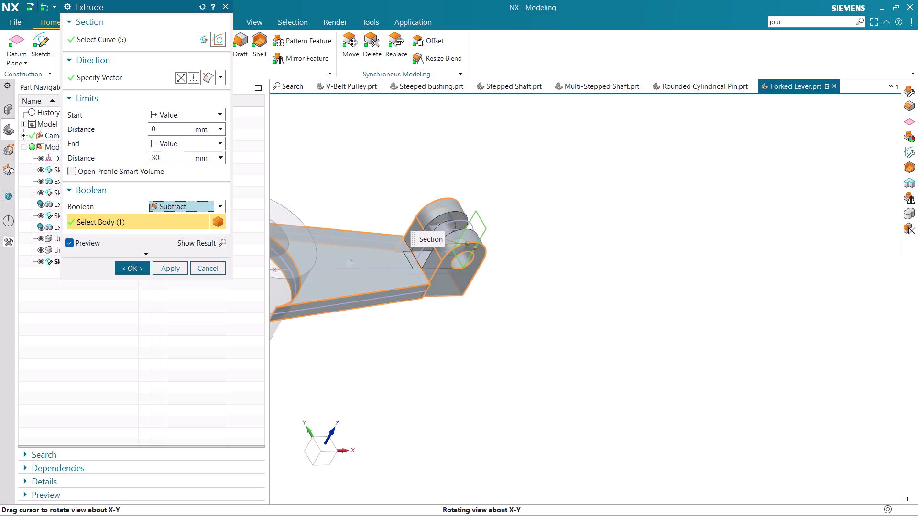
middle_drag(477, 381, 461, 376)
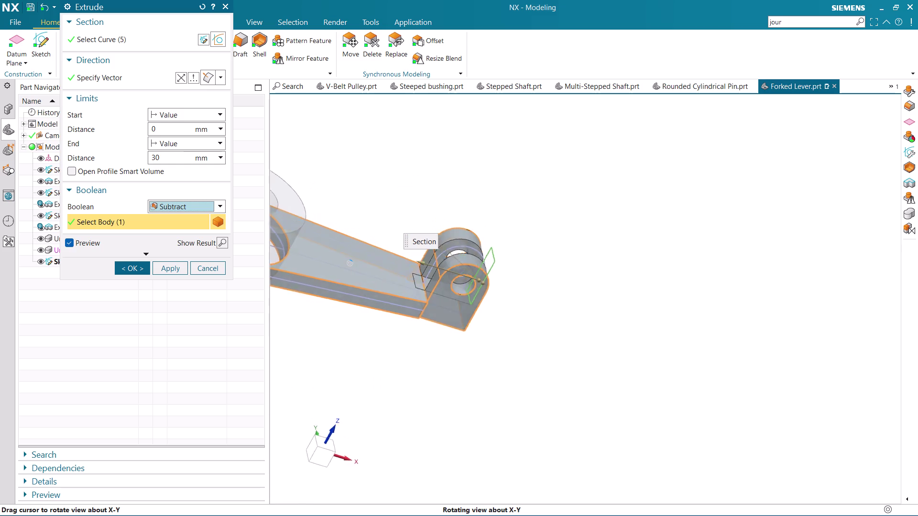
middle_drag(462, 376, 408, 399)
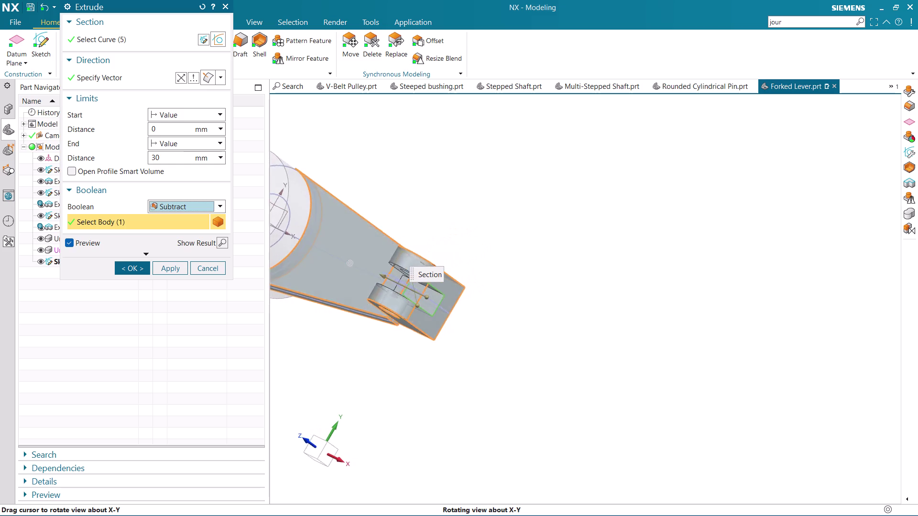
middle_drag(407, 400, 479, 401)
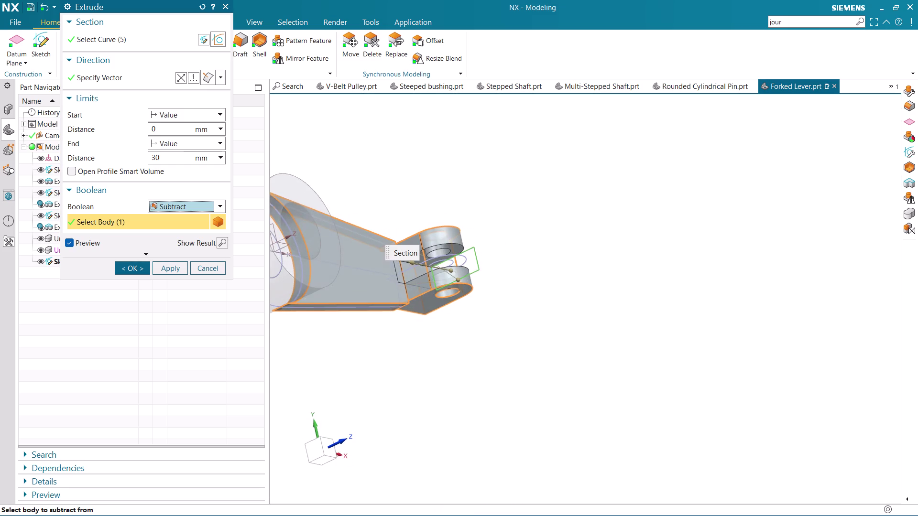
Zoom and orbit around the fork lugs to check the cut.
scroll(up, 3)
scroll(down, 3)
middle_click(427, 316)
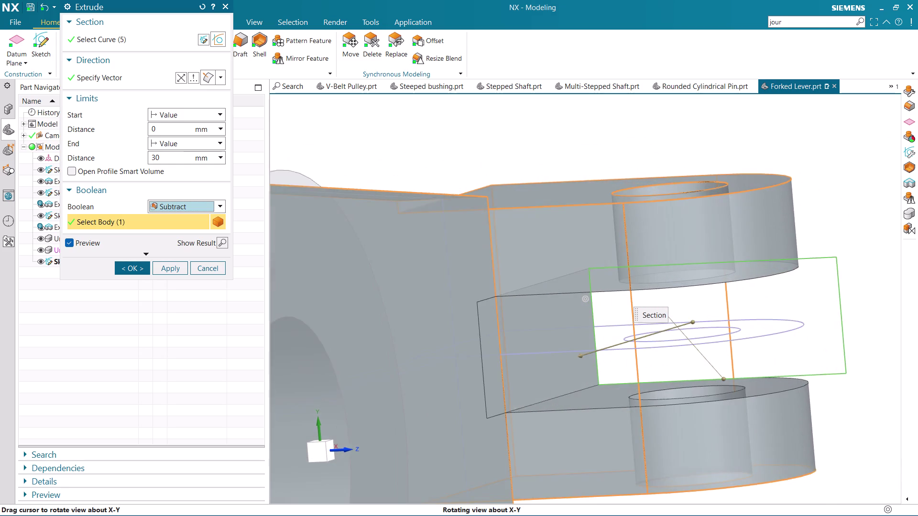
scroll(down, 3)
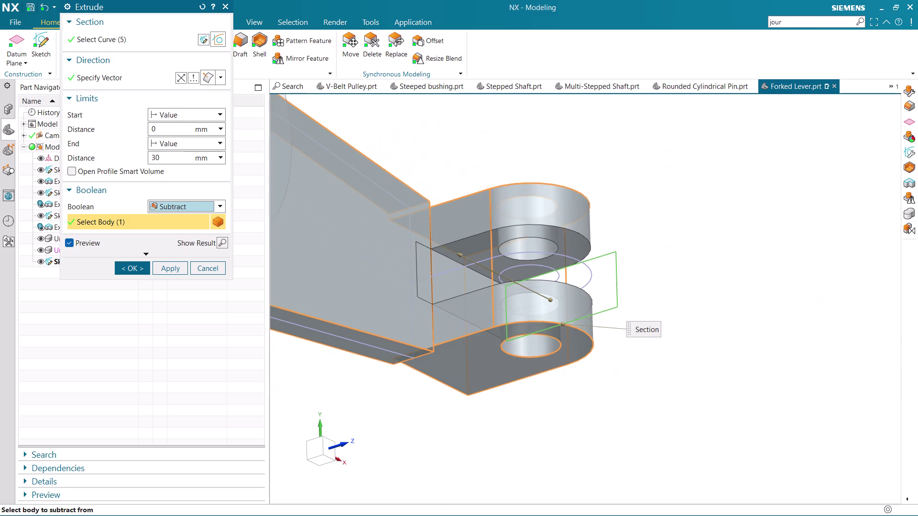
middle_drag(656, 351, 603, 330)
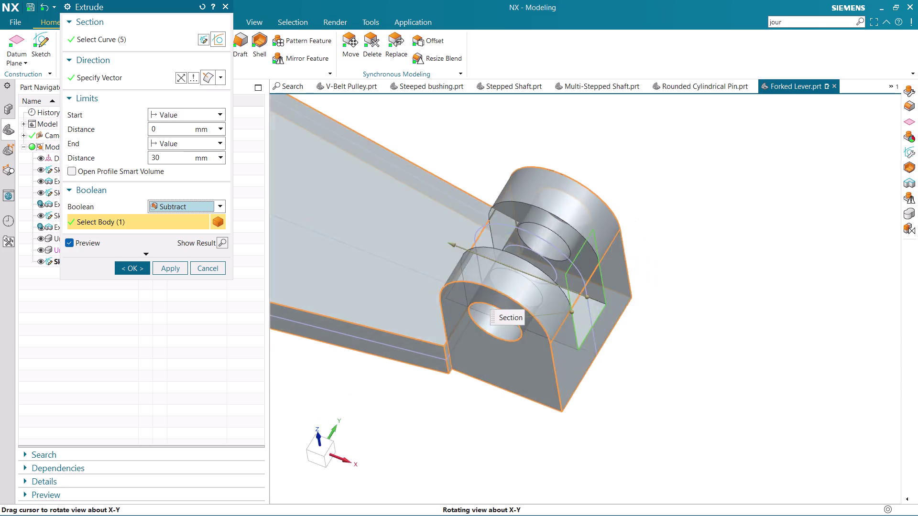
middle_drag(603, 331, 593, 326)
scroll(down, 3)
Confirm the slot extrude cut, orbit to inspect the fork, and hide SKETCH_003.
click(128, 269)
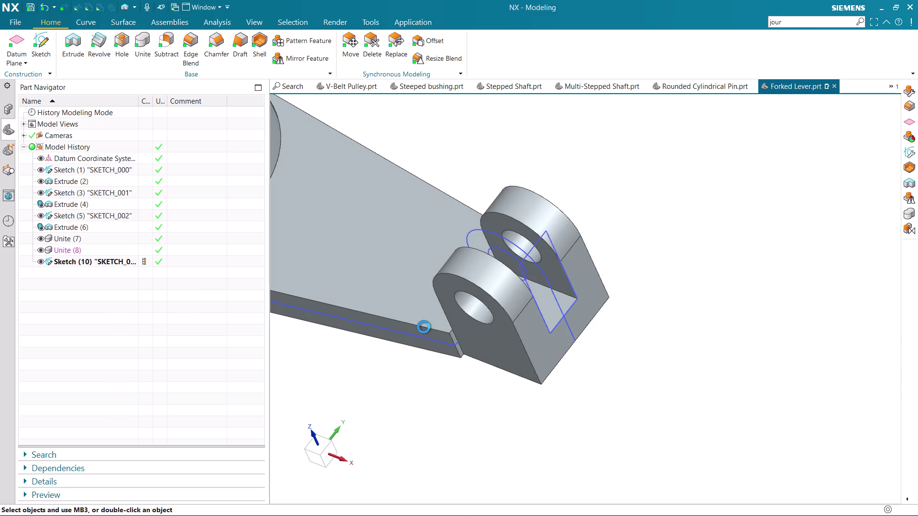
scroll(down, 3)
middle_drag(510, 384, 561, 410)
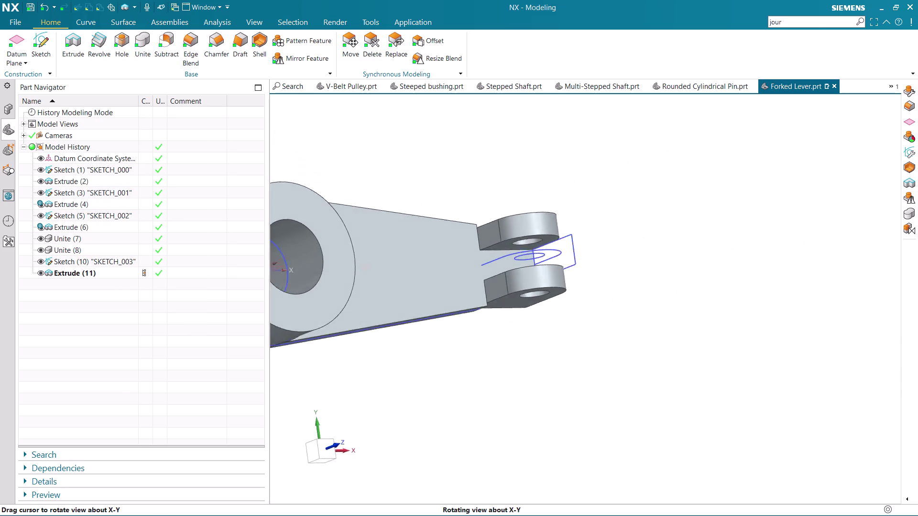
middle_drag(560, 410, 564, 377)
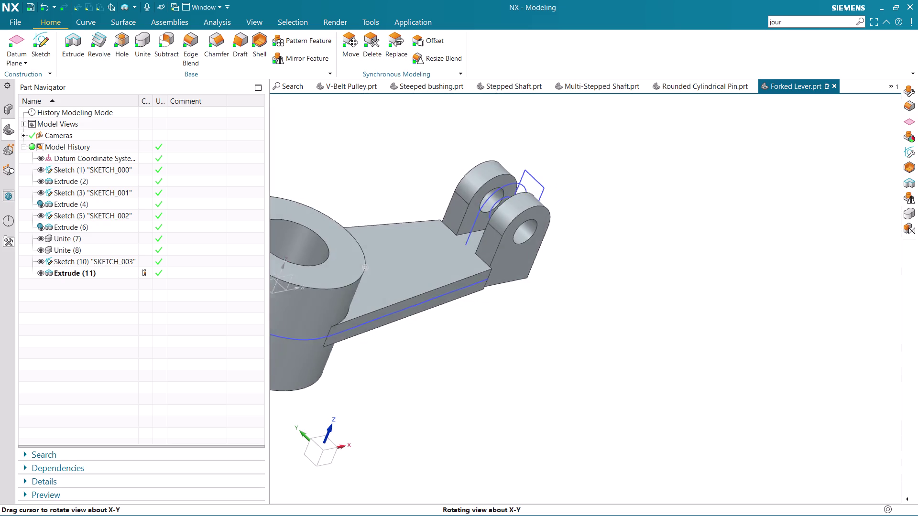
middle_drag(564, 377, 537, 362)
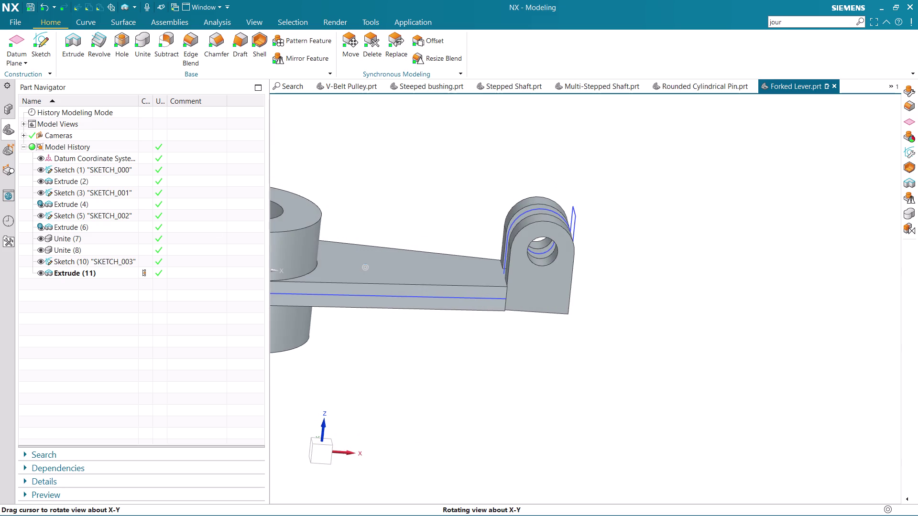
click(41, 262)
Hide SKETCH_002 and SKETCH_001 in the Part Navigator so only the solid shows.
click(44, 228)
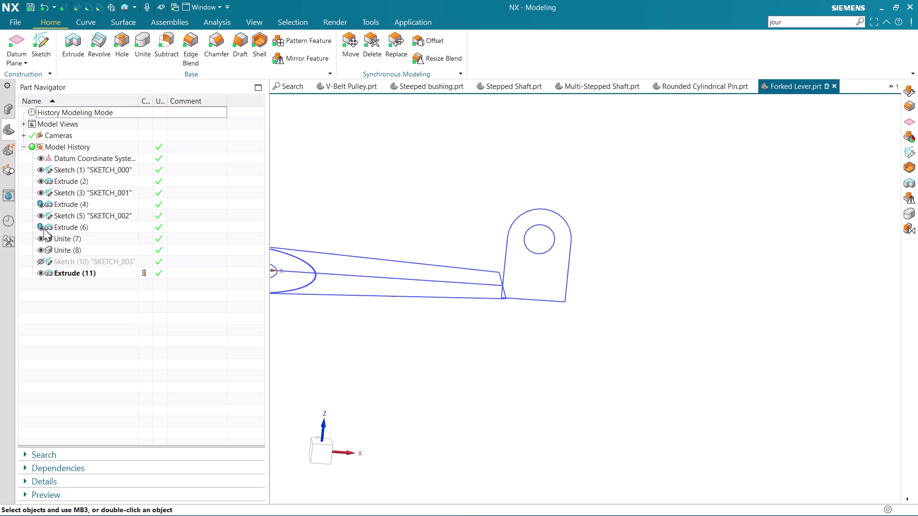
click(43, 229)
click(41, 214)
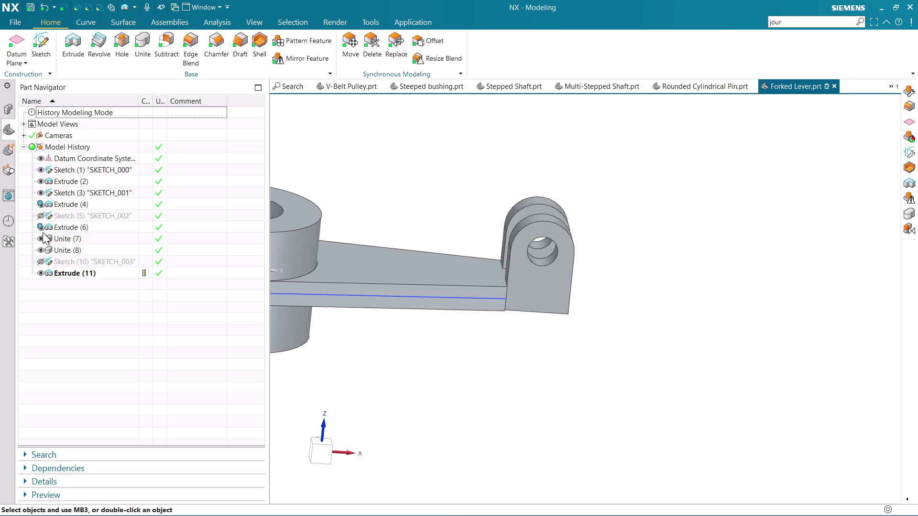
click(40, 191)
click(39, 166)
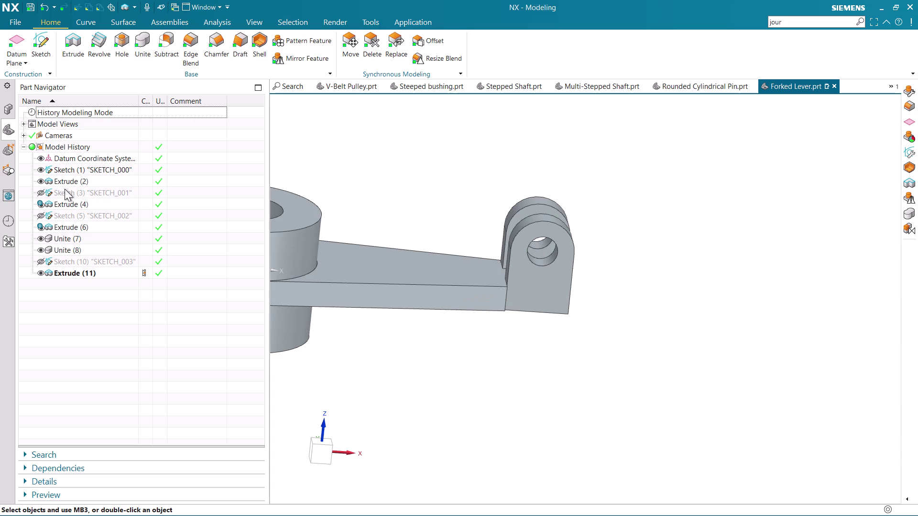
scroll(down, 3)
Orbit and zoom around the lever to inspect the fork lugs, hub and overall shape.
middle_drag(553, 345, 486, 357)
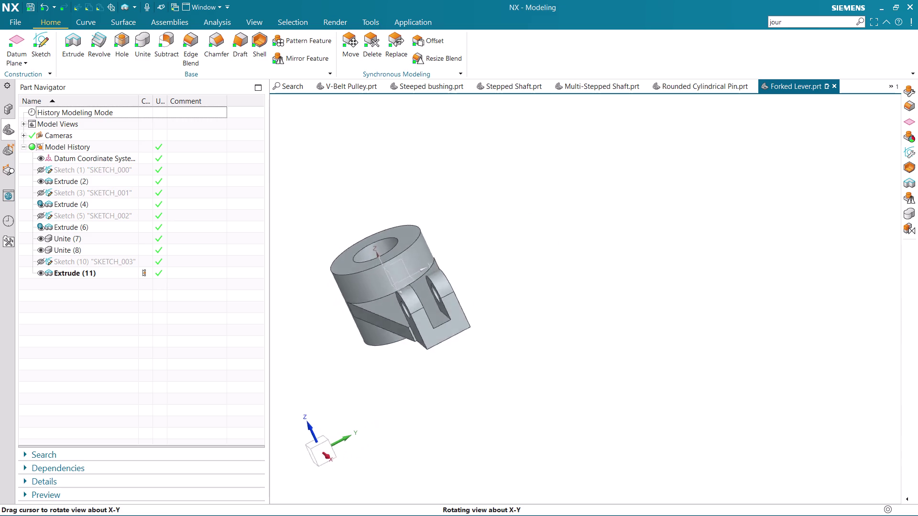
middle_drag(486, 357, 481, 416)
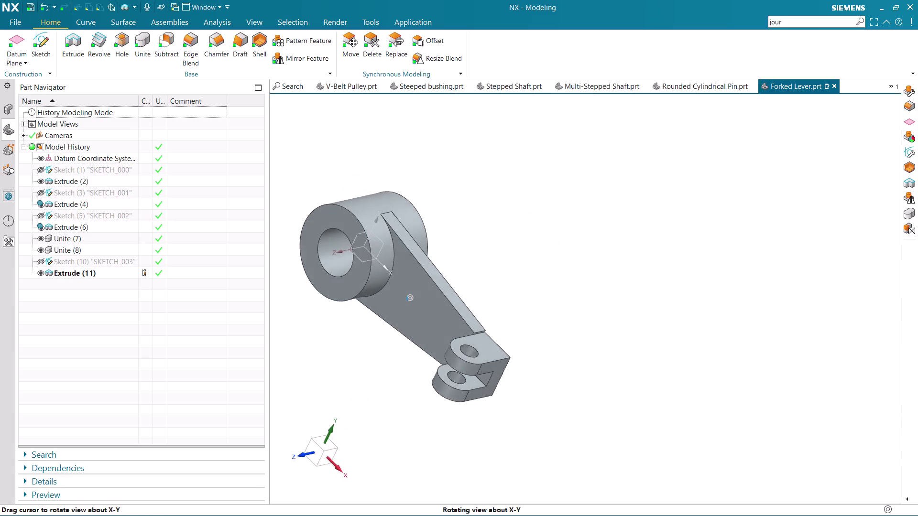
middle_drag(480, 416, 486, 379)
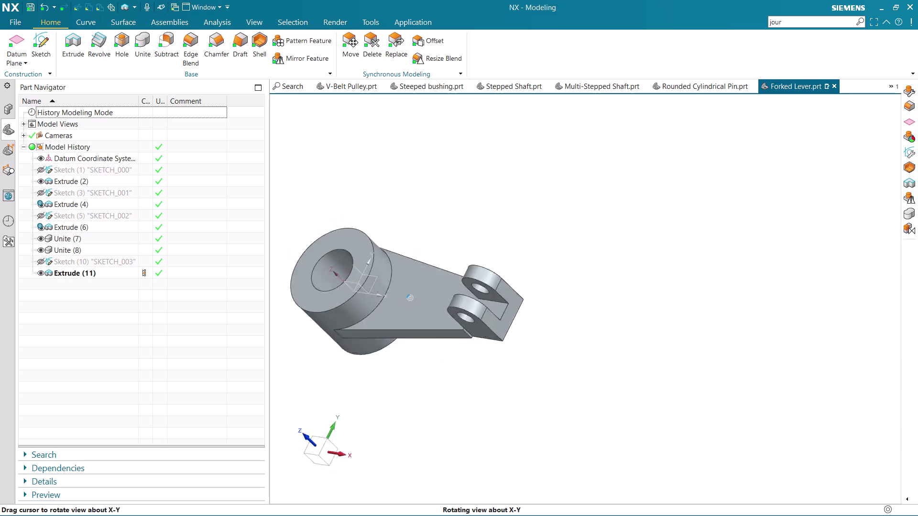
middle_drag(486, 379, 575, 370)
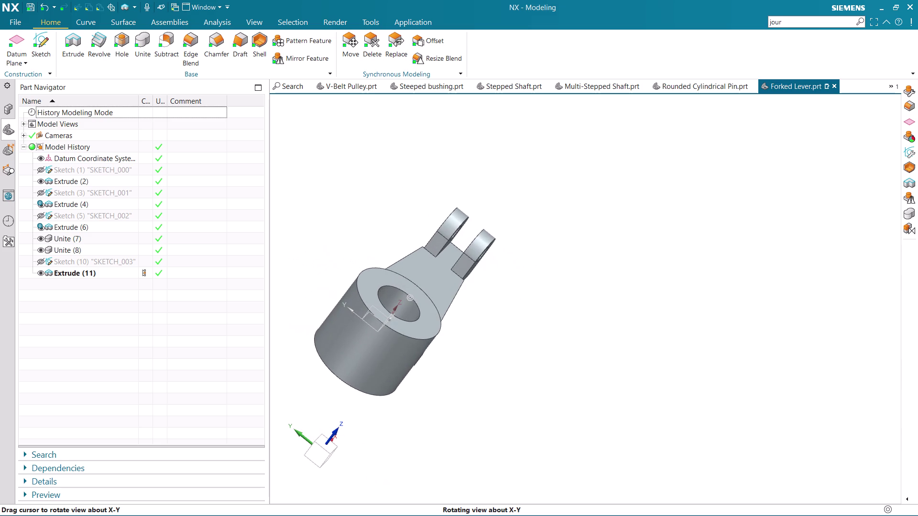
middle_drag(575, 370, 529, 407)
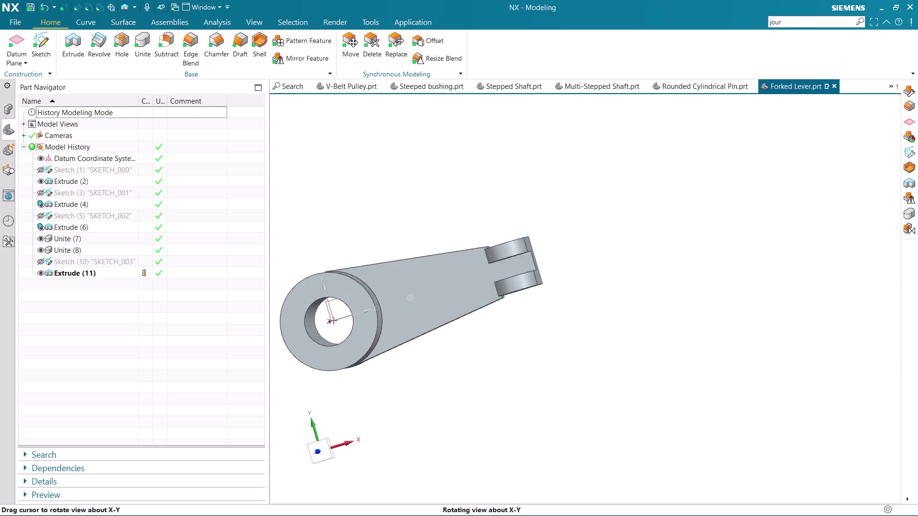
middle_drag(528, 408, 538, 431)
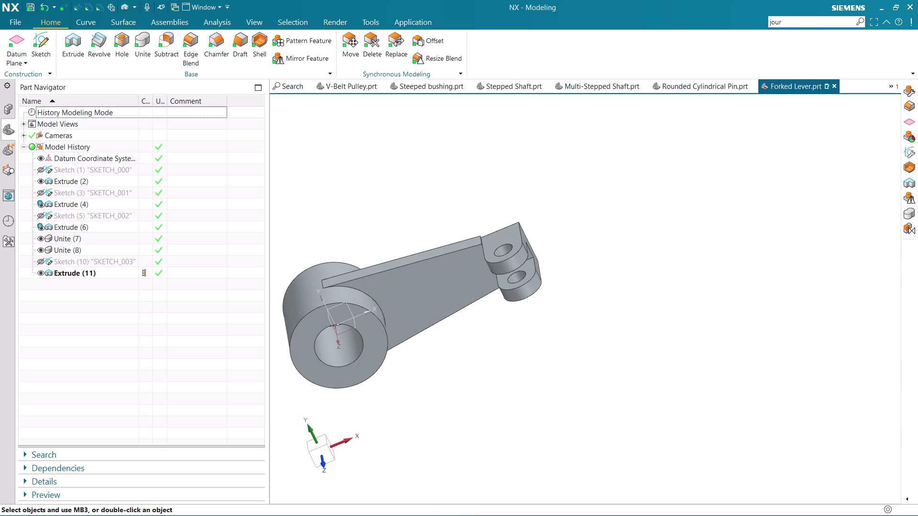
scroll(up, 3)
scroll(up, 3)
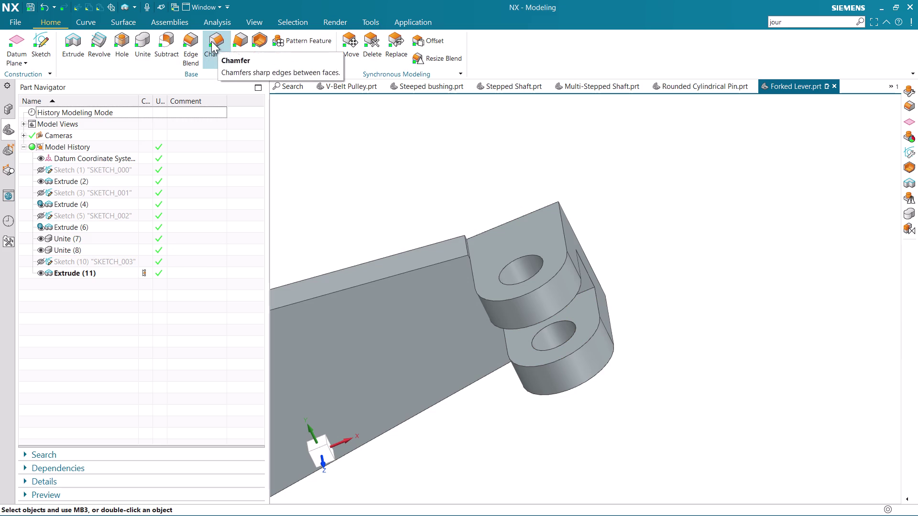
Open the Draft dialog, set to a 10° angle with no faces selected.
click(211, 41)
scroll(up, 3)
scroll(up, 3)
click(214, 151)
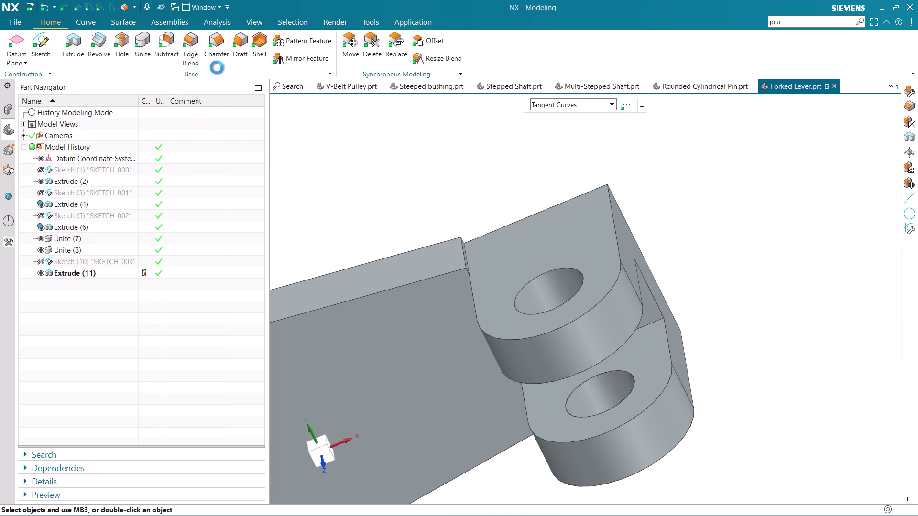
click(238, 42)
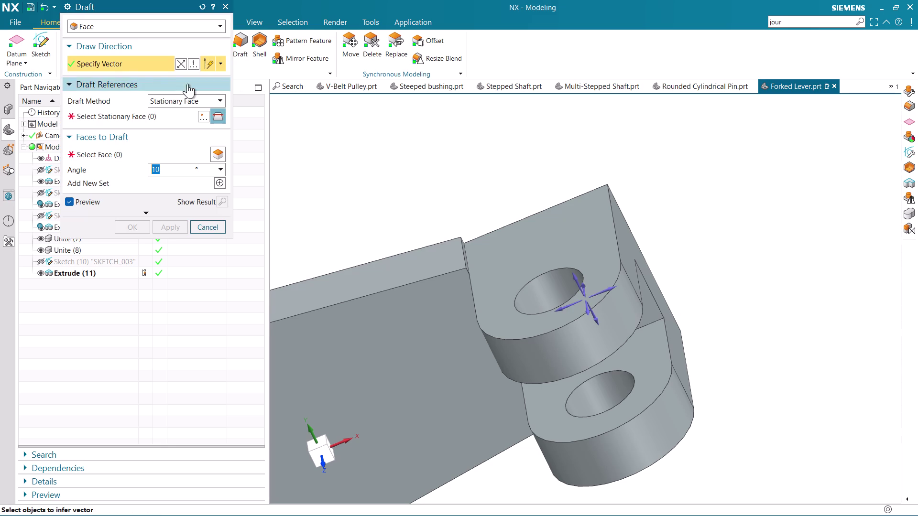
click(498, 256)
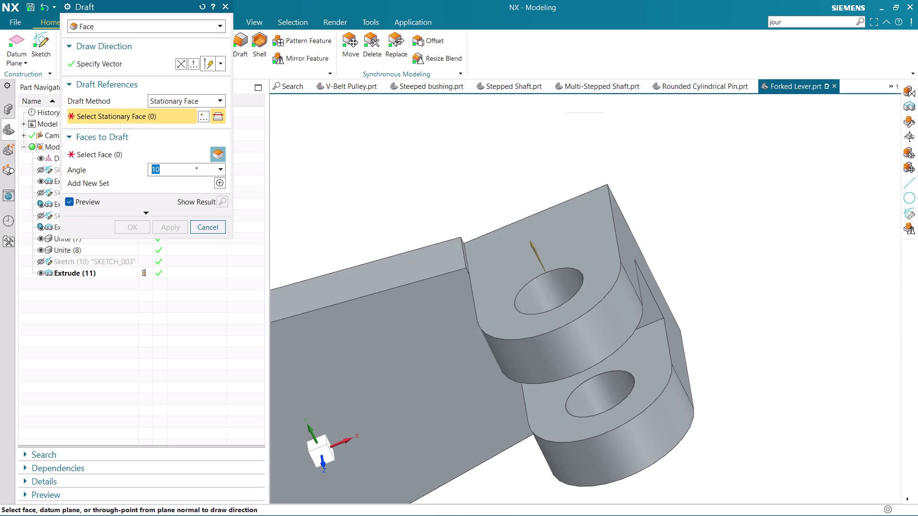
click(432, 266)
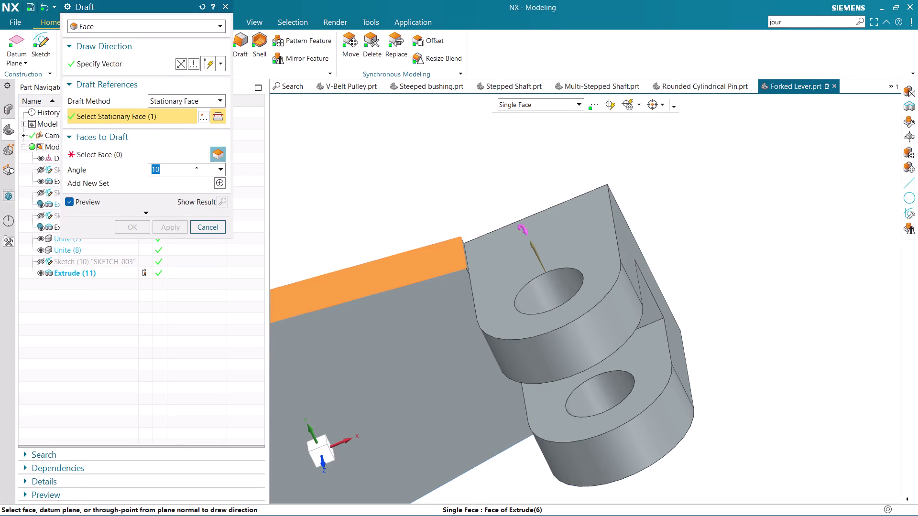
click(159, 151)
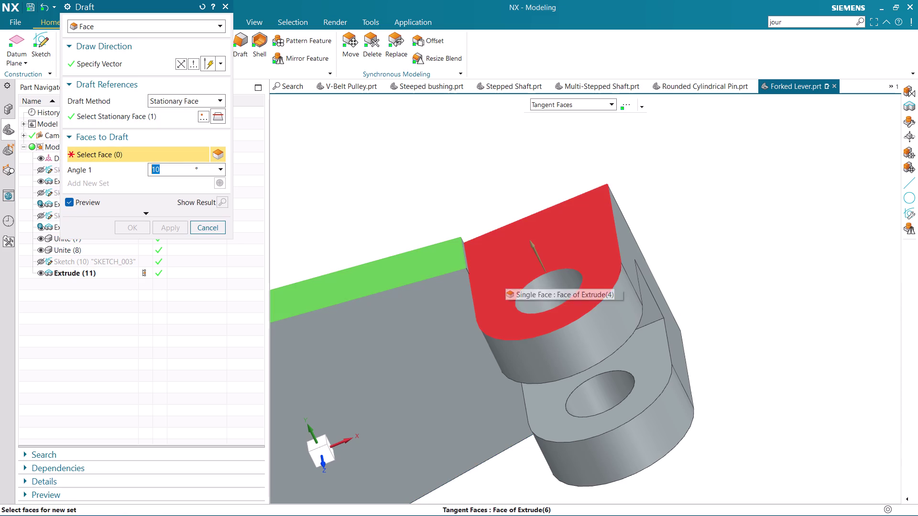
click(506, 277)
scroll(down, 3)
scroll(down, 3)
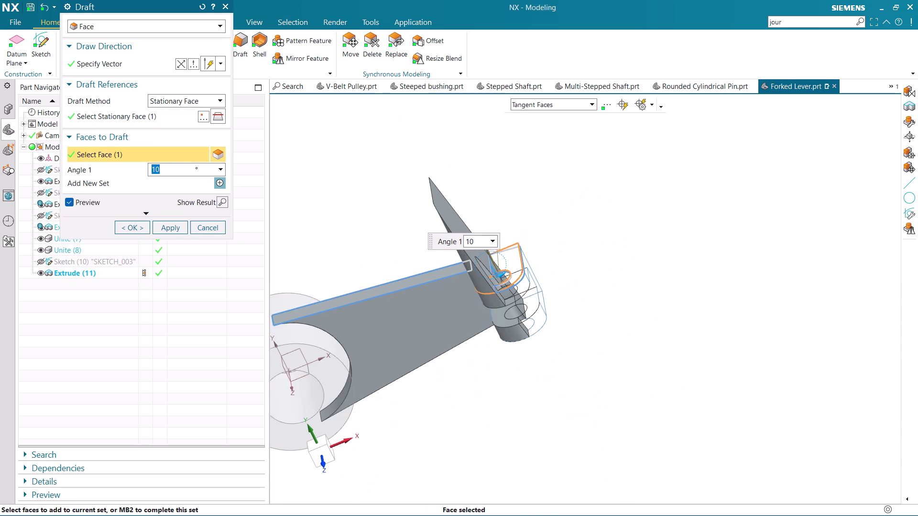
middle_drag(547, 234, 566, 240)
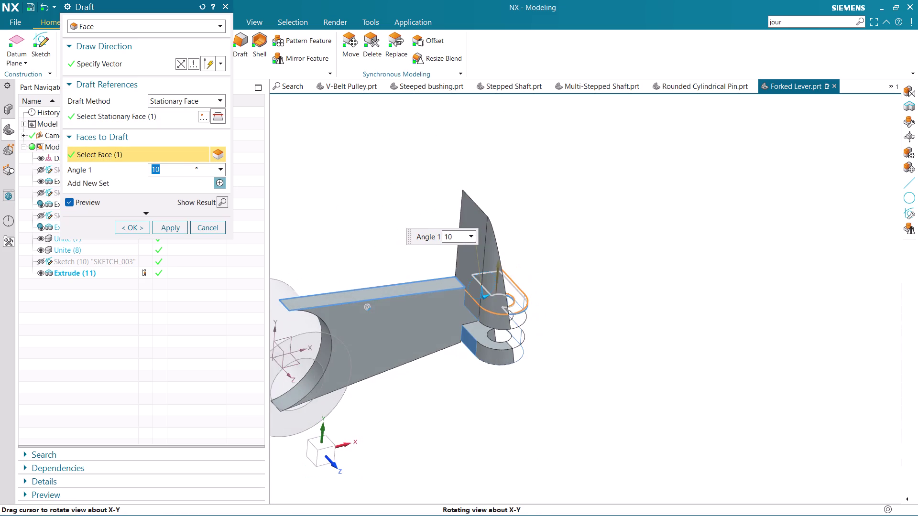
middle_drag(567, 240, 557, 238)
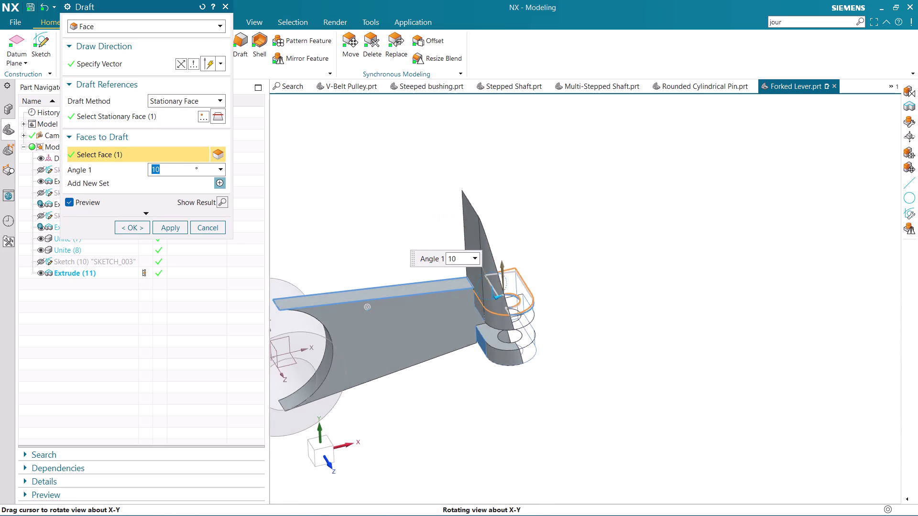
middle_drag(558, 238, 557, 236)
key(ctrl+z)
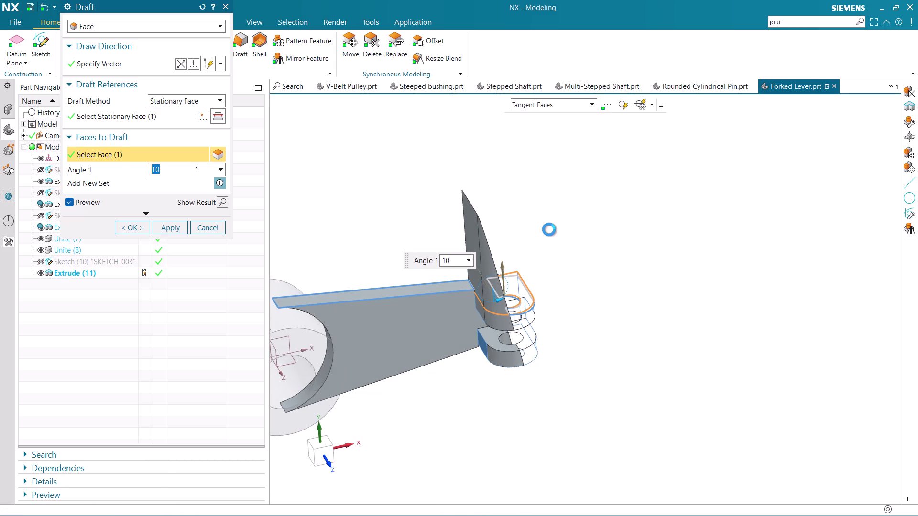
scroll(up, 3)
middle_drag(563, 278, 549, 273)
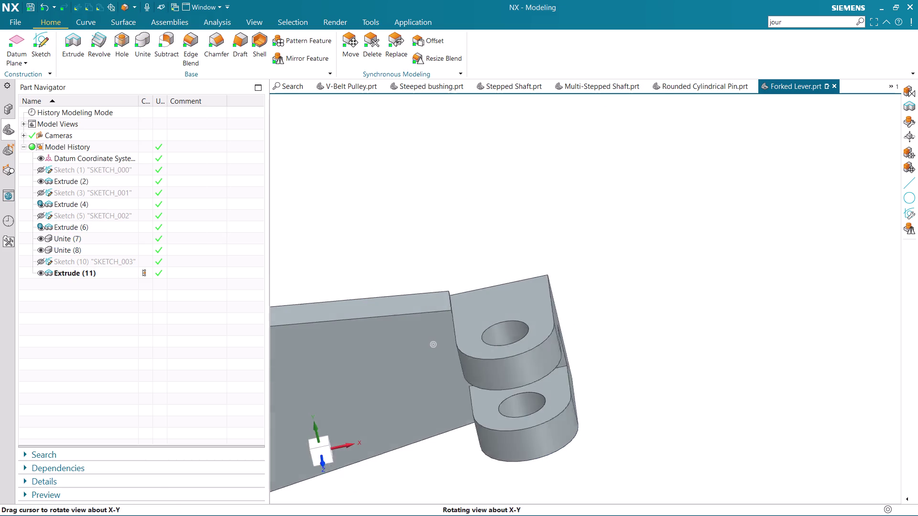
Zoom in on the fork lugs and reopen the Draft dialog at 10°.
middle_drag(549, 273, 533, 276)
scroll(up, 3)
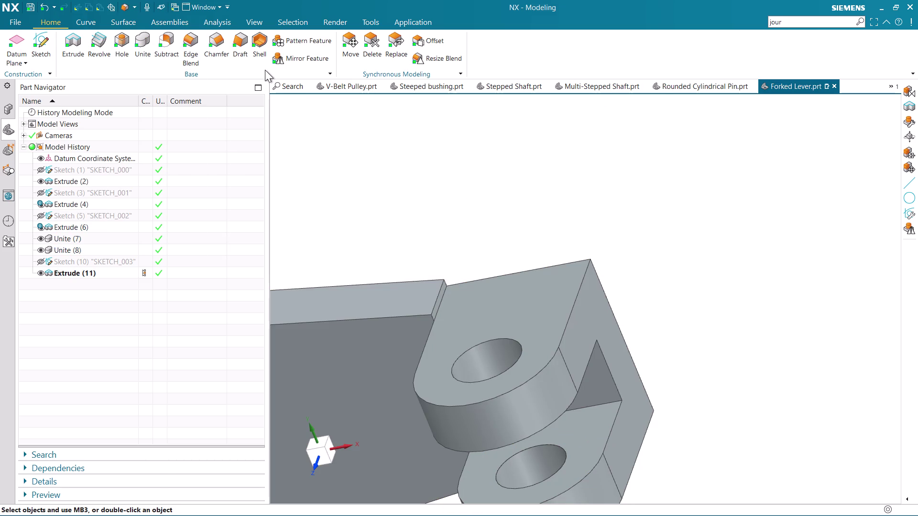
click(243, 42)
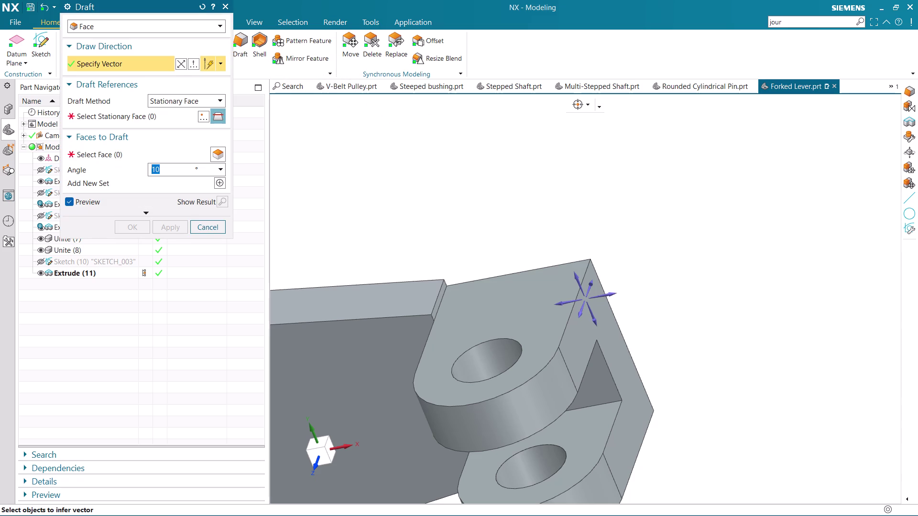
Set the draw direction, the arm's top face as stationary, and the upper lug face to draft.
click(606, 296)
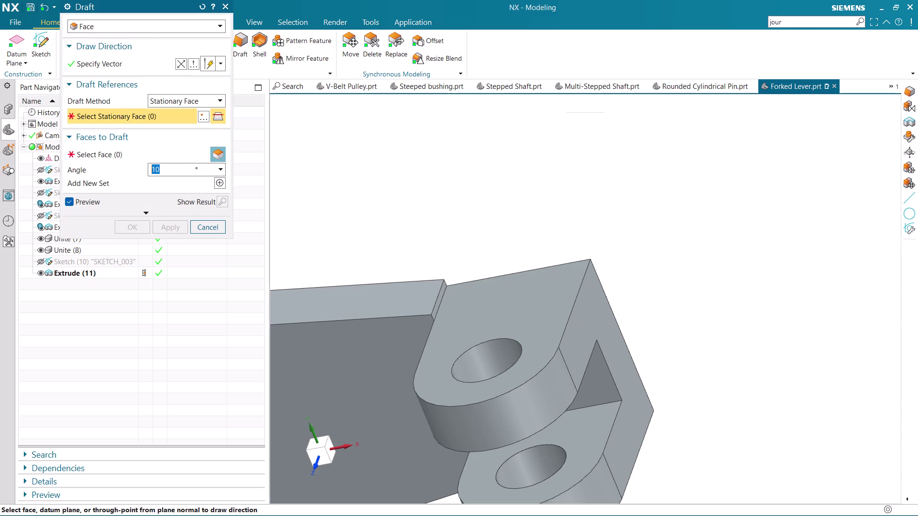
click(121, 60)
click(612, 295)
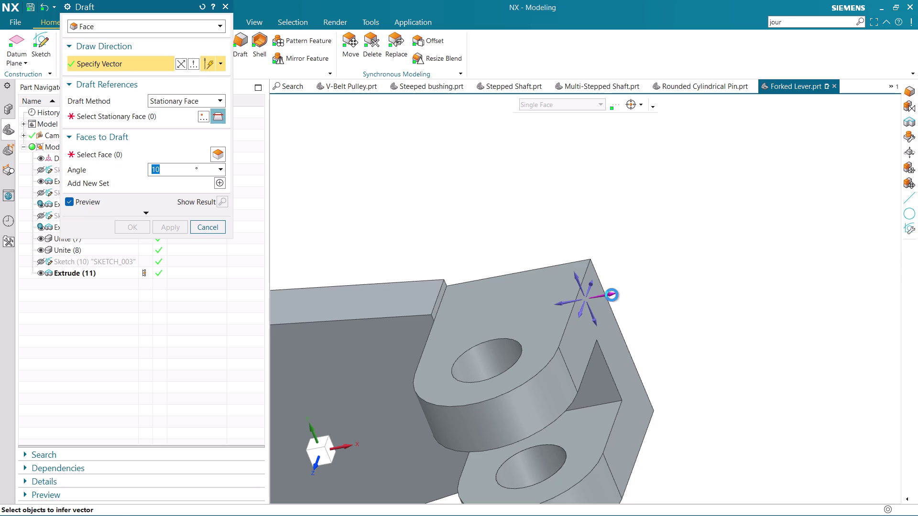
click(410, 300)
click(157, 157)
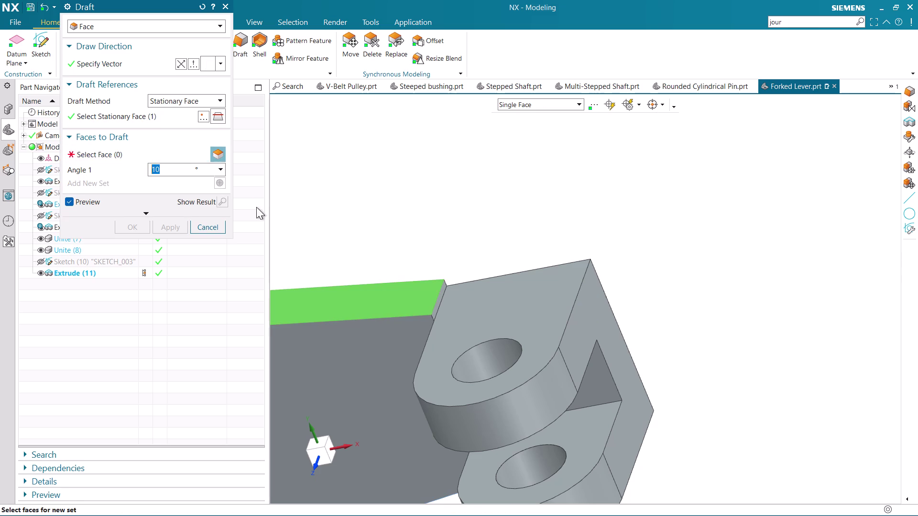
click(505, 307)
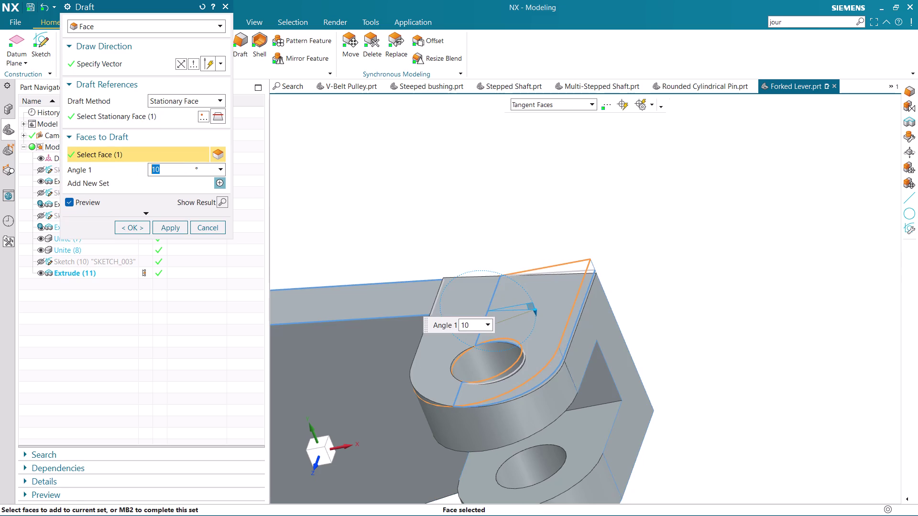
Orbit and zoom around the lugs to inspect the draft preview.
scroll(down, 3)
middle_drag(668, 250, 689, 199)
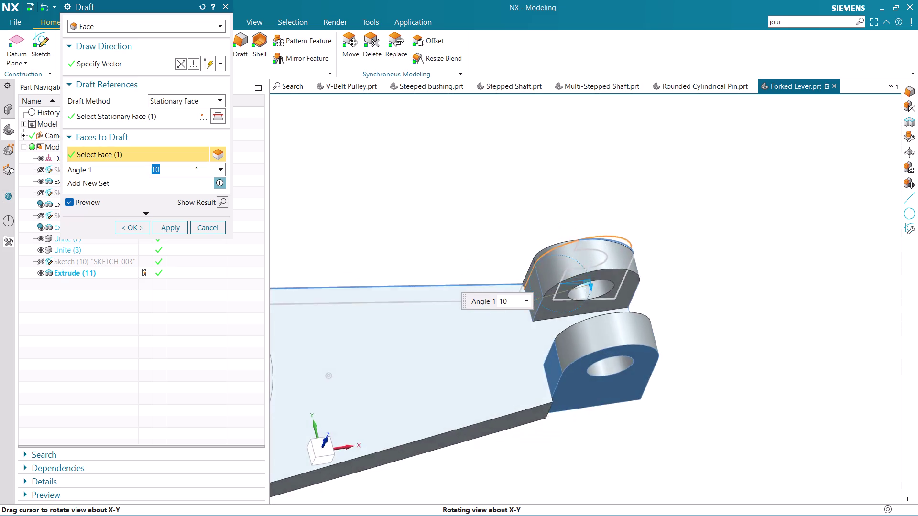
middle_drag(689, 200, 691, 171)
scroll(down, 3)
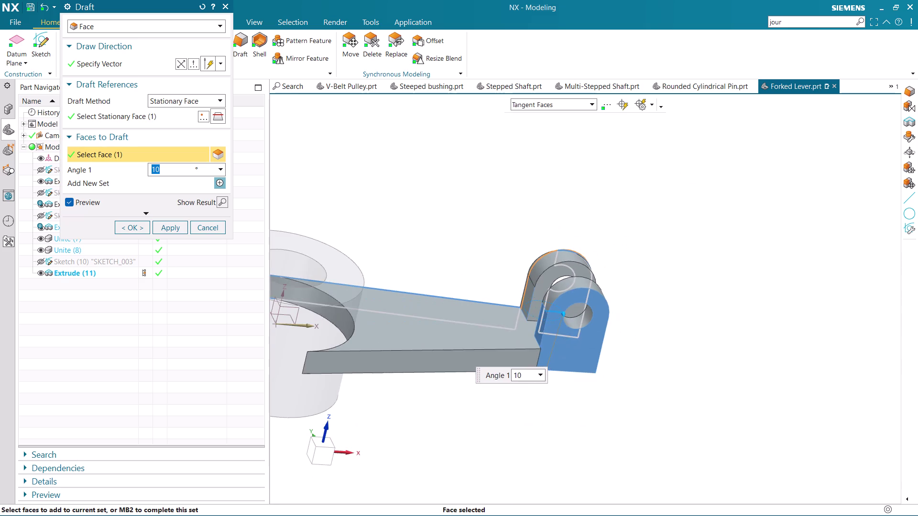
scroll(up, 3)
middle_click(432, 214)
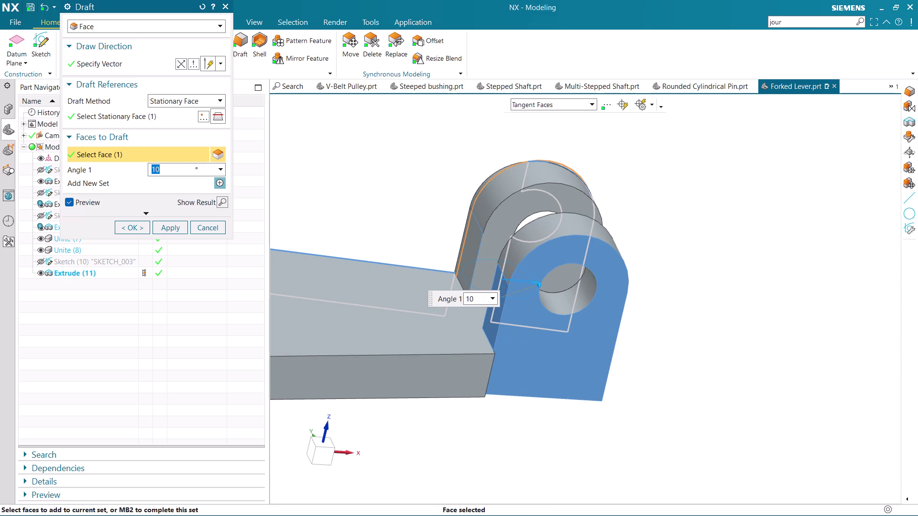
scroll(down, 3)
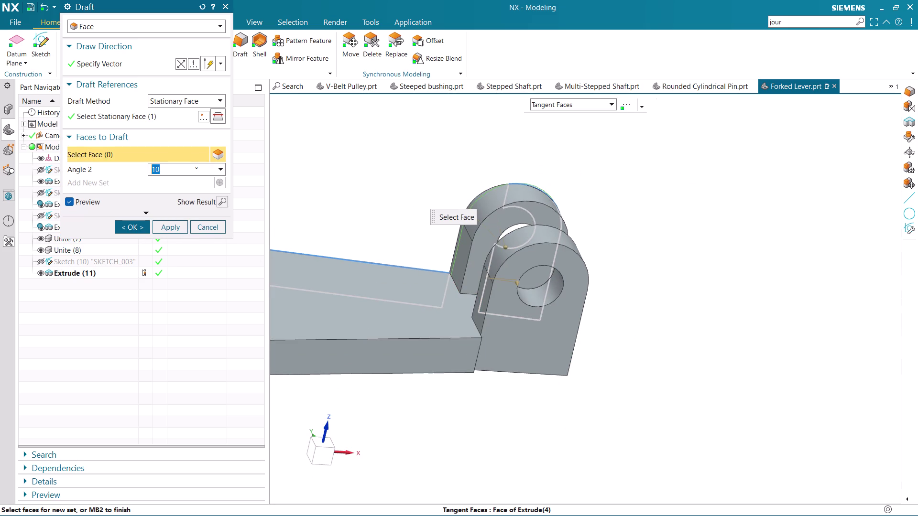
middle_drag(671, 244, 693, 336)
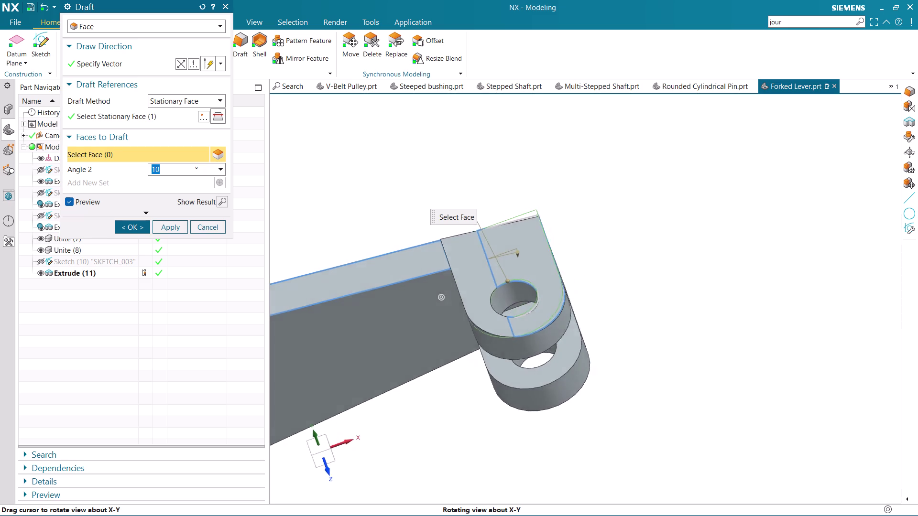
middle_drag(693, 336, 707, 331)
scroll(down, 3)
scroll(up, 3)
scroll(up, 3)
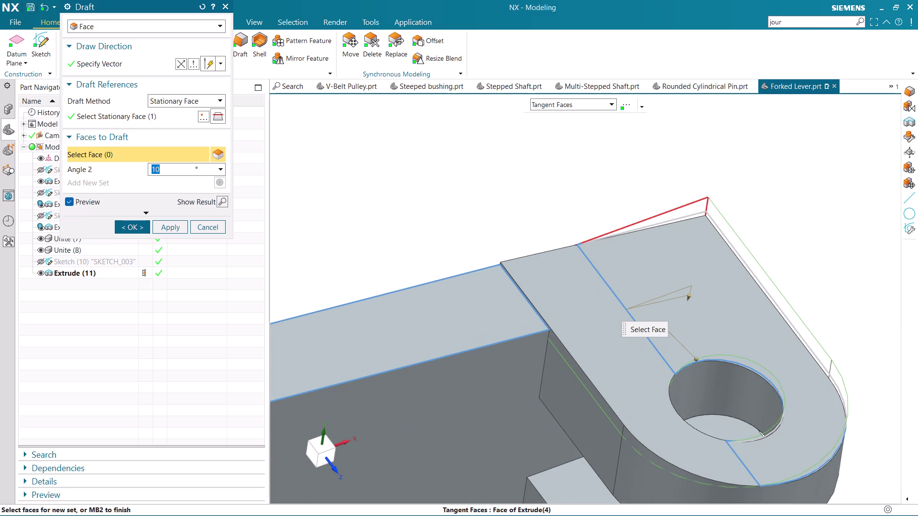
scroll(up, 3)
scroll(up, 3)
scroll(up, 3)
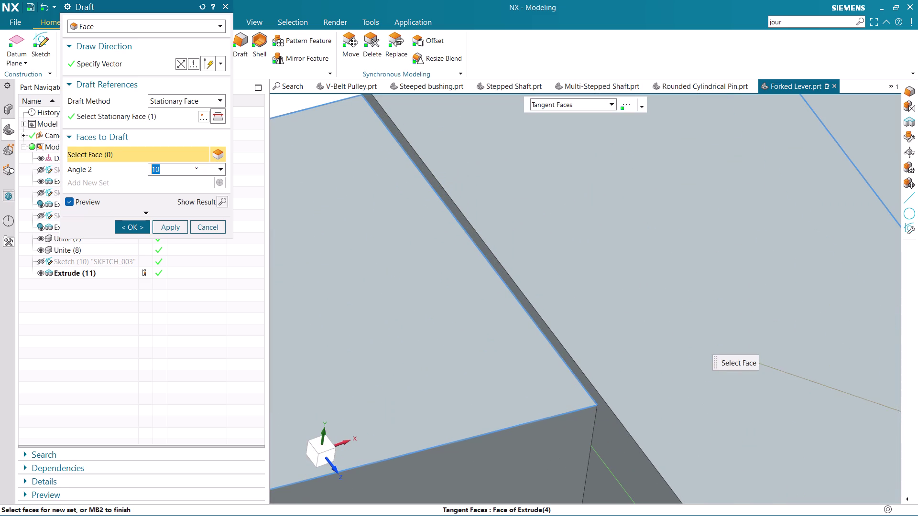
scroll(down, 3)
scroll(down, 3)
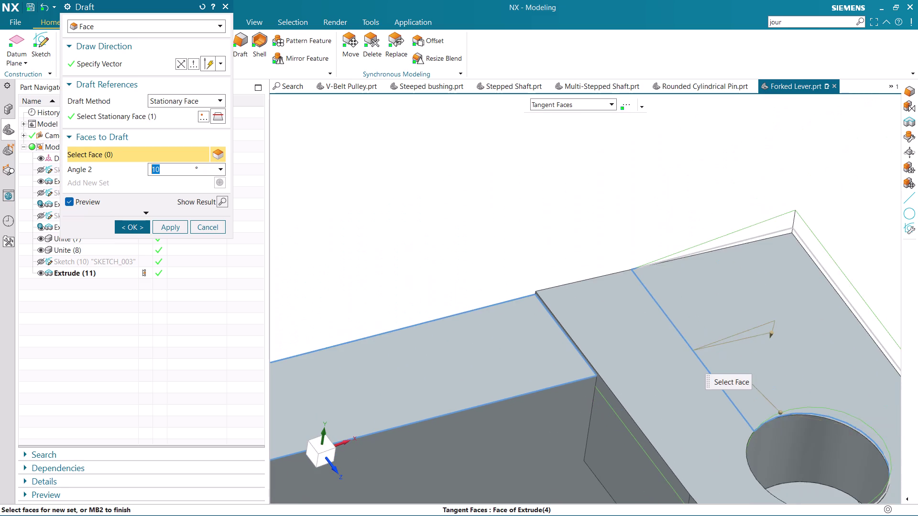
scroll(down, 3)
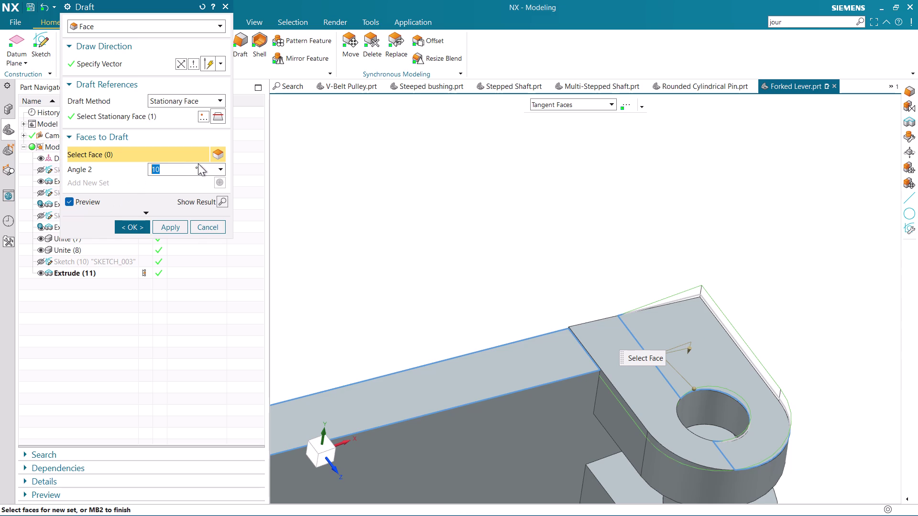
Clear the second draft angle and abandon the unfinished draft with Ctrl+Z.
key(BackSpace)
click(221, 170)
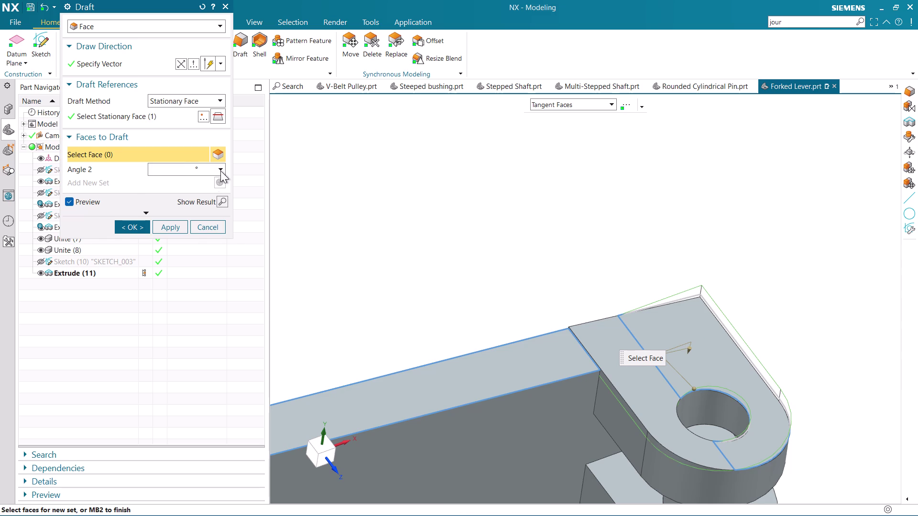
click(220, 171)
click(167, 172)
key(ctrl+z)
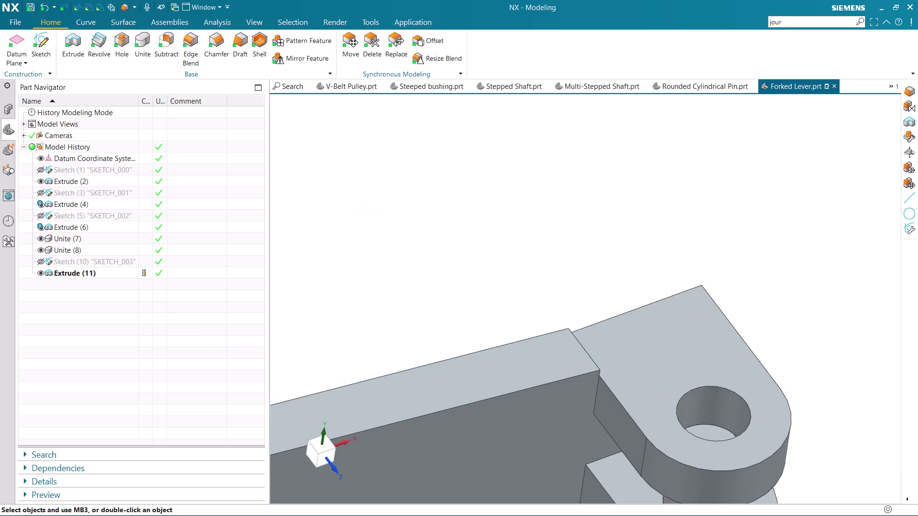
Orbit to the fork lugs and open a fresh Draft dialog at 10°.
scroll(down, 3)
middle_drag(768, 284, 736, 290)
scroll(up, 3)
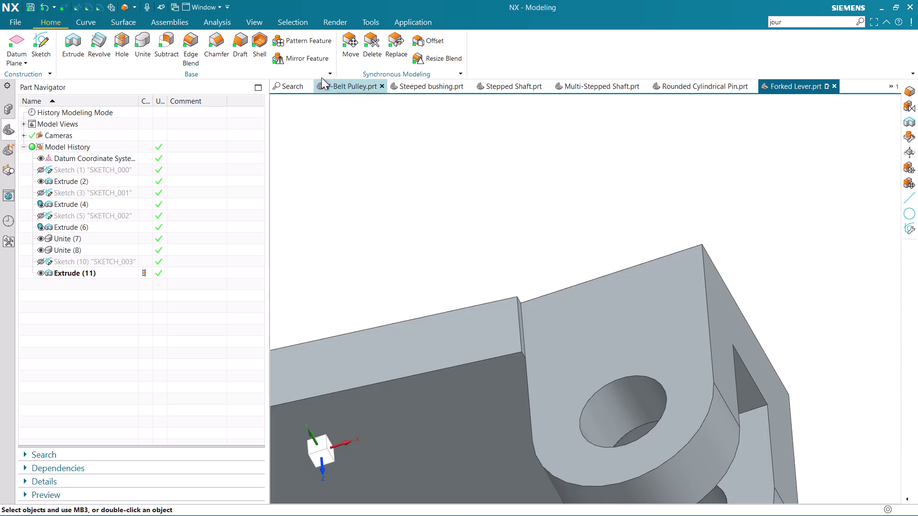
scroll(down, 3)
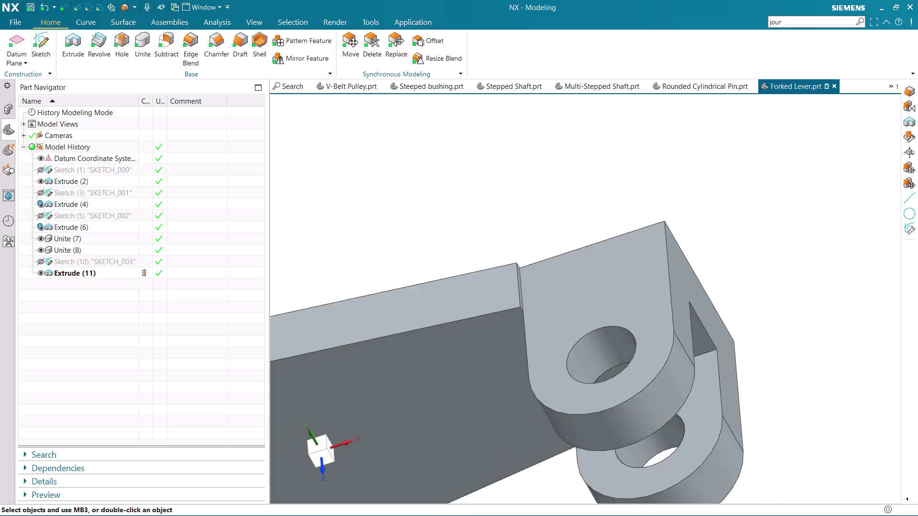
scroll(down, 3)
scroll(up, 3)
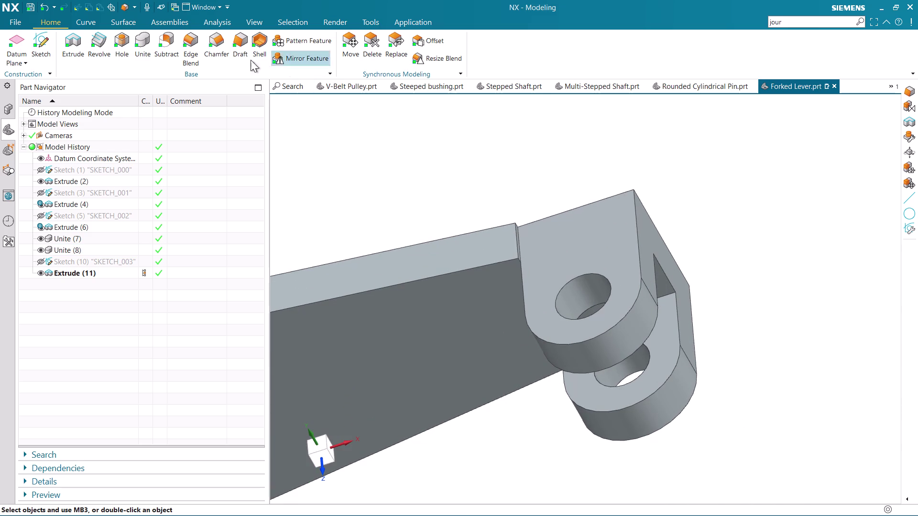
click(244, 41)
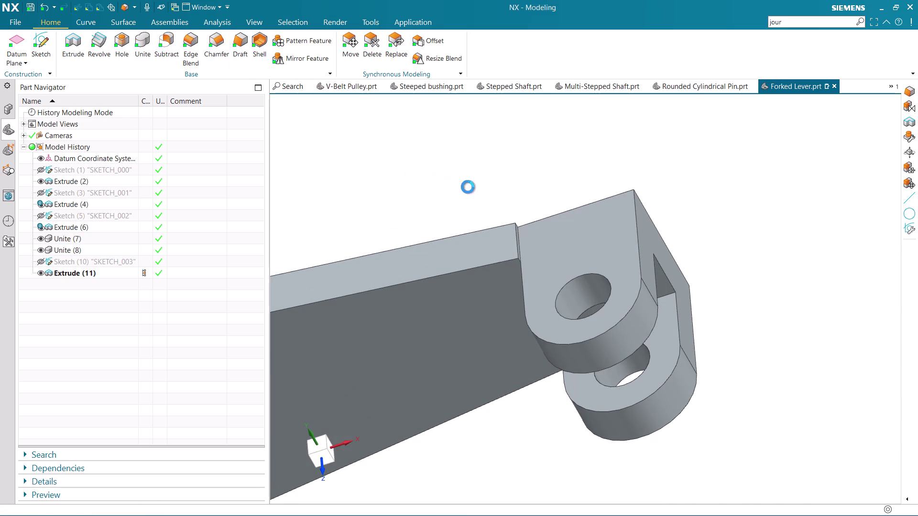
scroll(up, 3)
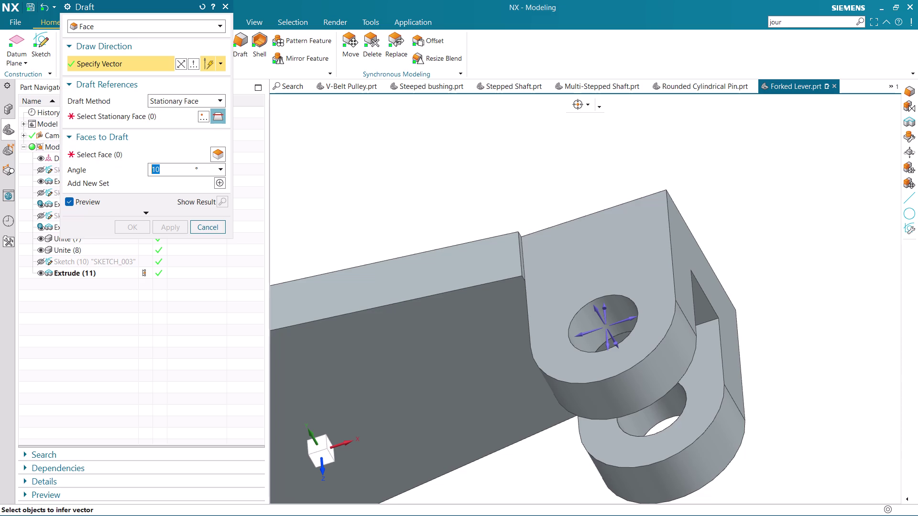
Hold the arm's top face stationary, select the lug's side face at 10°, and flip direction.
click(580, 332)
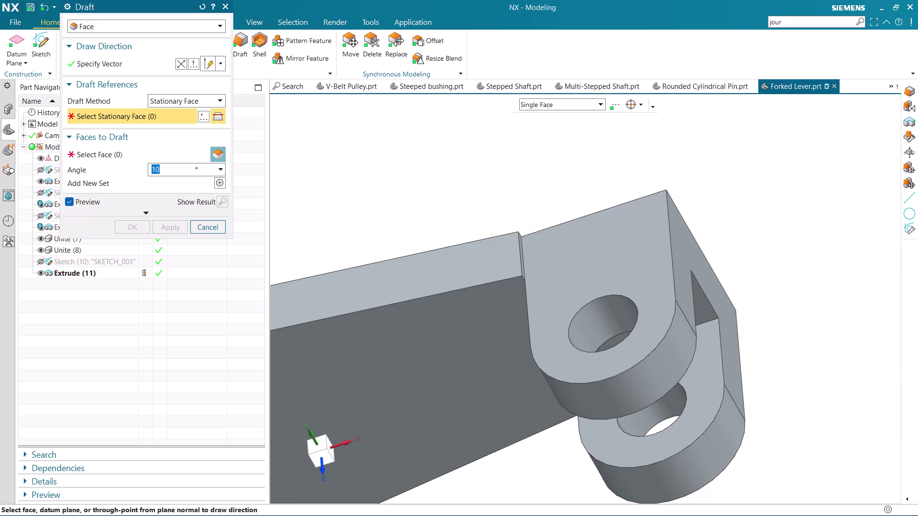
click(509, 267)
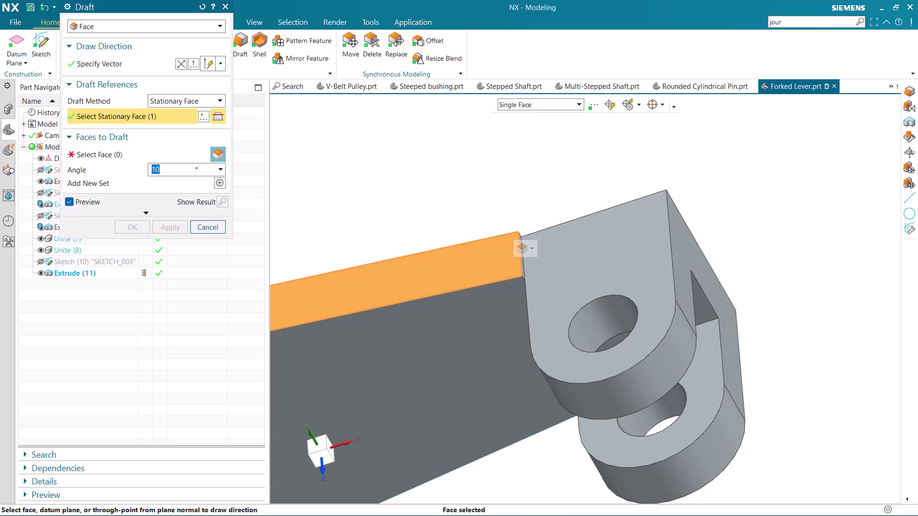
click(128, 156)
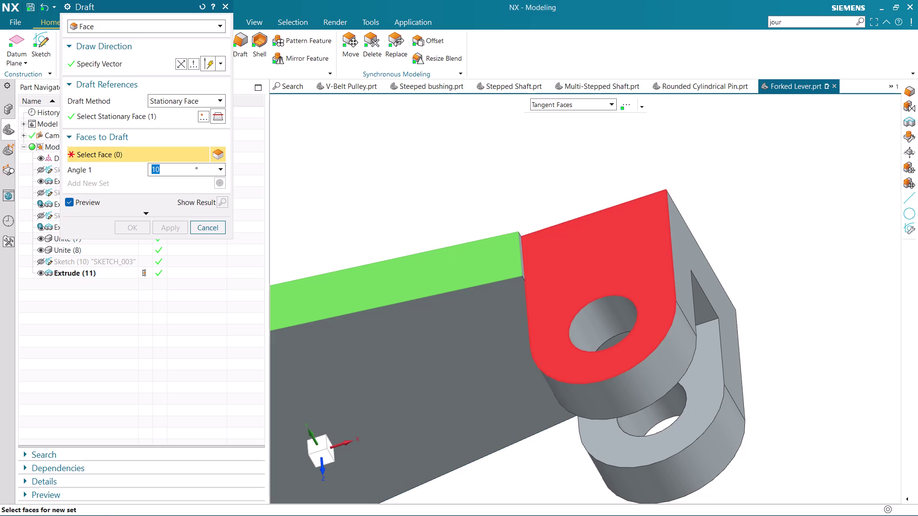
click(555, 270)
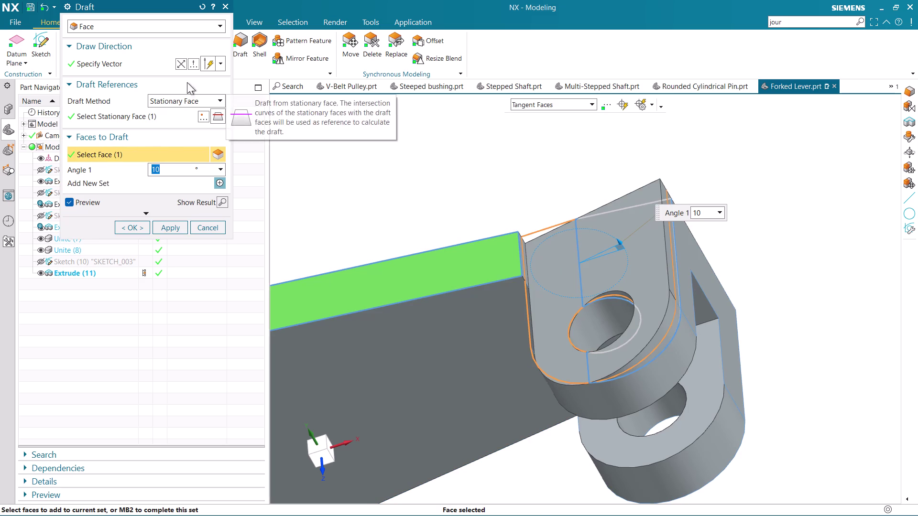
click(180, 67)
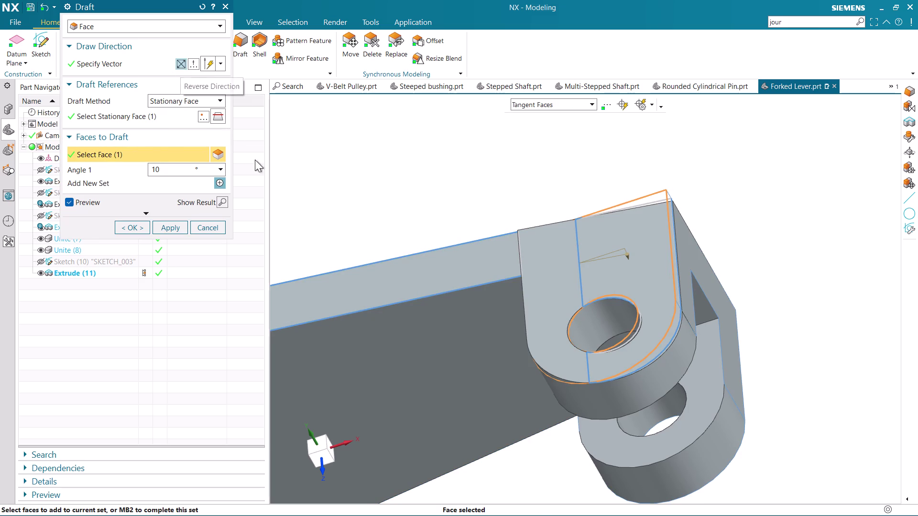
scroll(up, 3)
scroll(up, 3)
Inspect the lug draft preview and keep drafting from the stationary face.
middle_drag(510, 260, 548, 257)
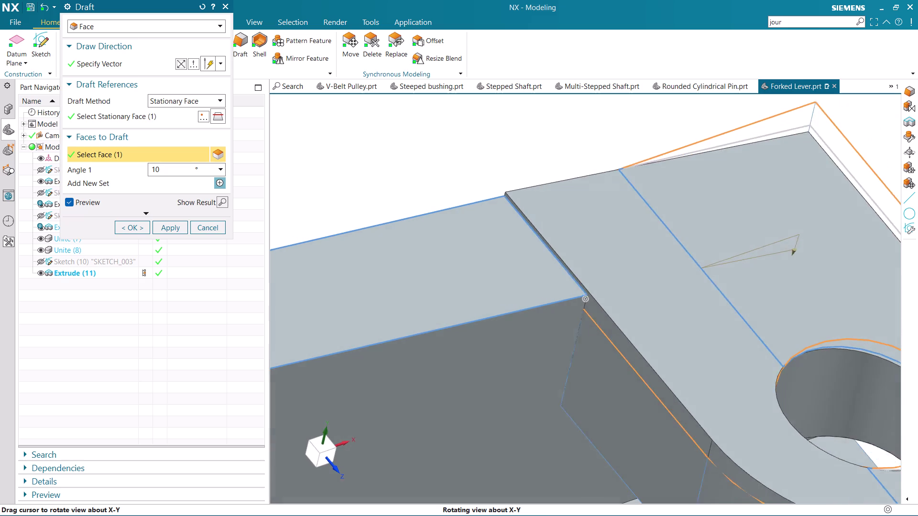
middle_drag(548, 257, 534, 257)
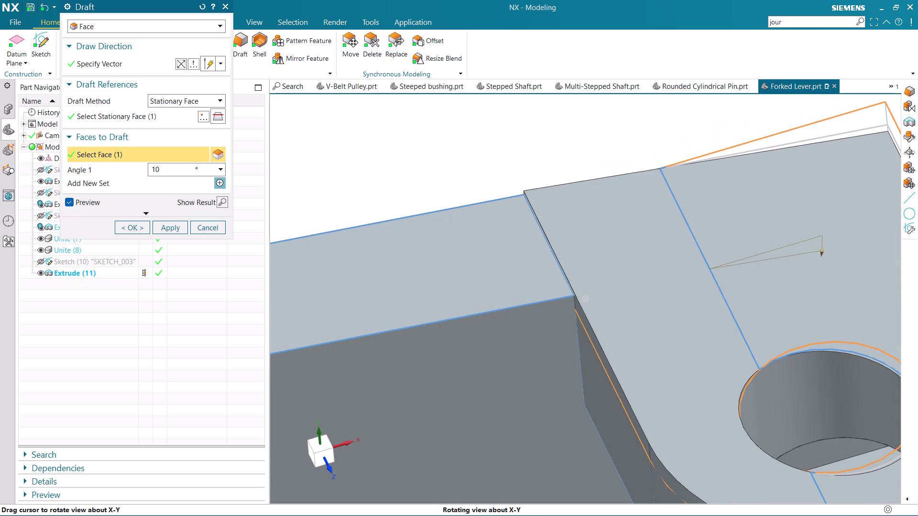
middle_drag(533, 257, 535, 259)
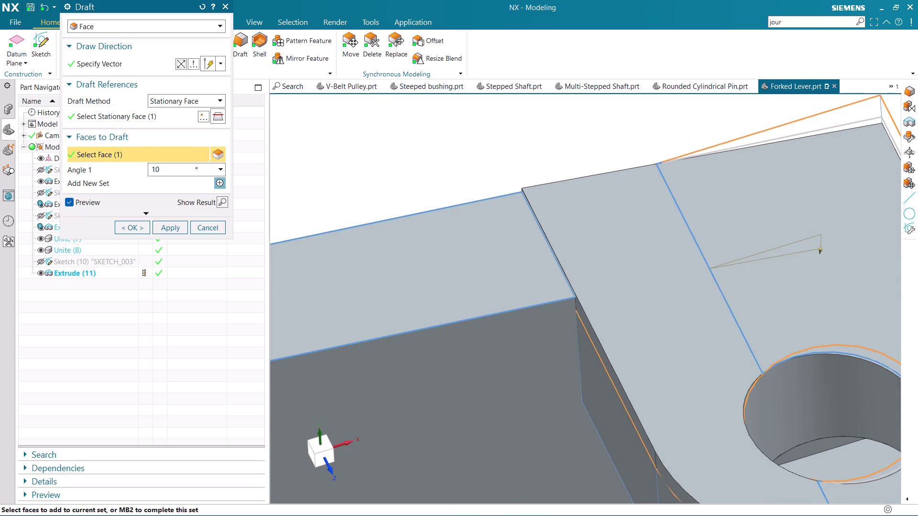
click(190, 99)
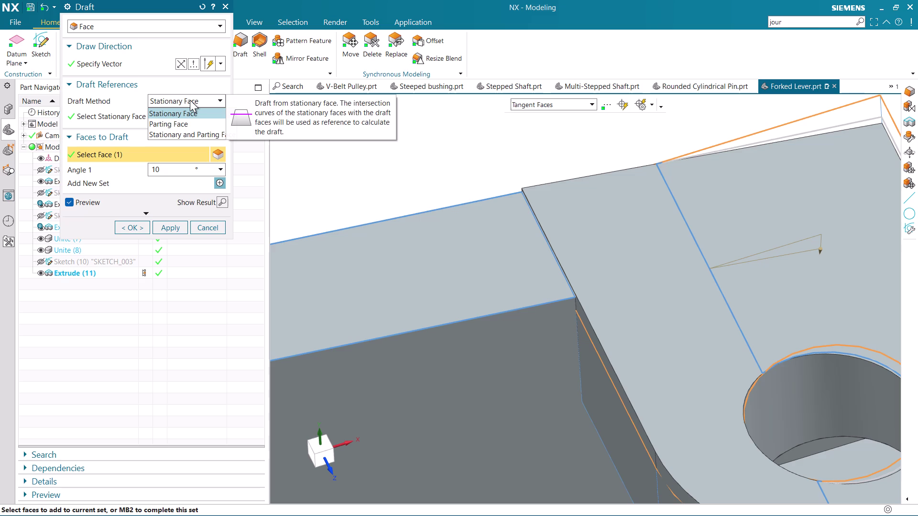
click(190, 100)
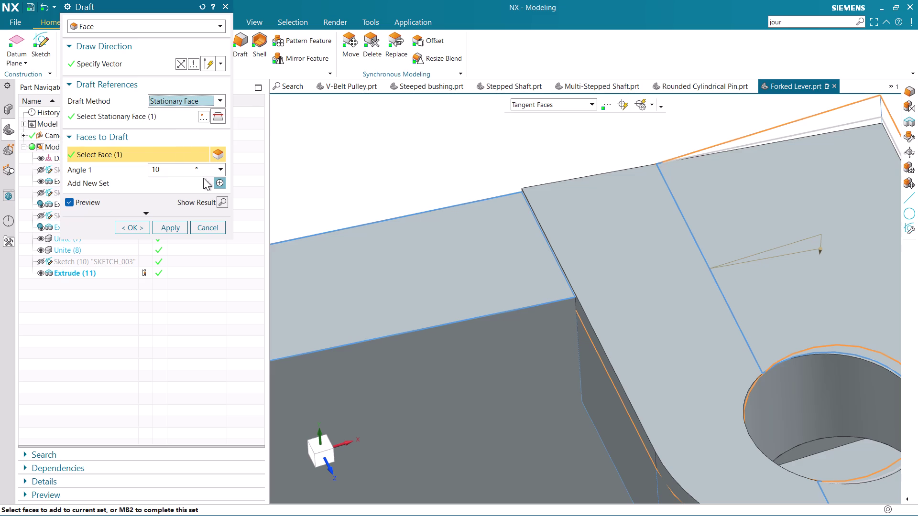
scroll(down, 3)
scroll(up, 3)
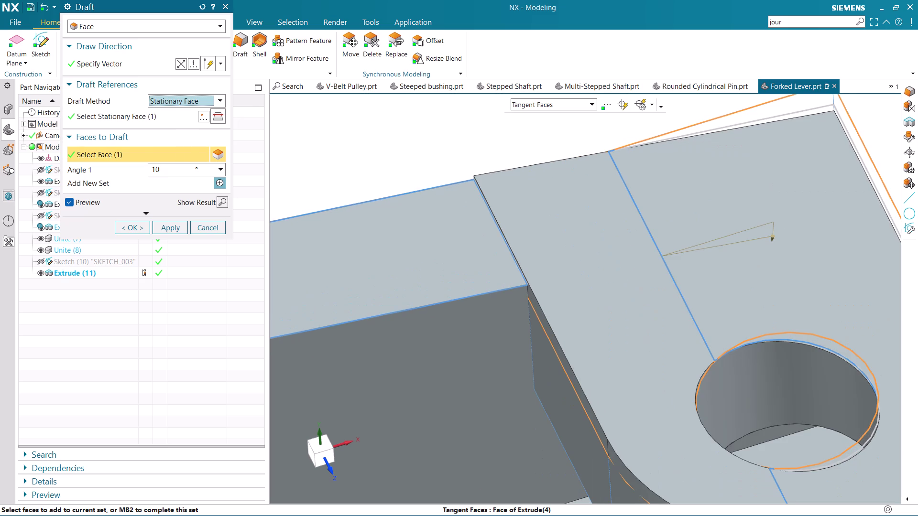
Drag the draft angle handle to set the taper to 8°.
drag(177, 173, 149, 165)
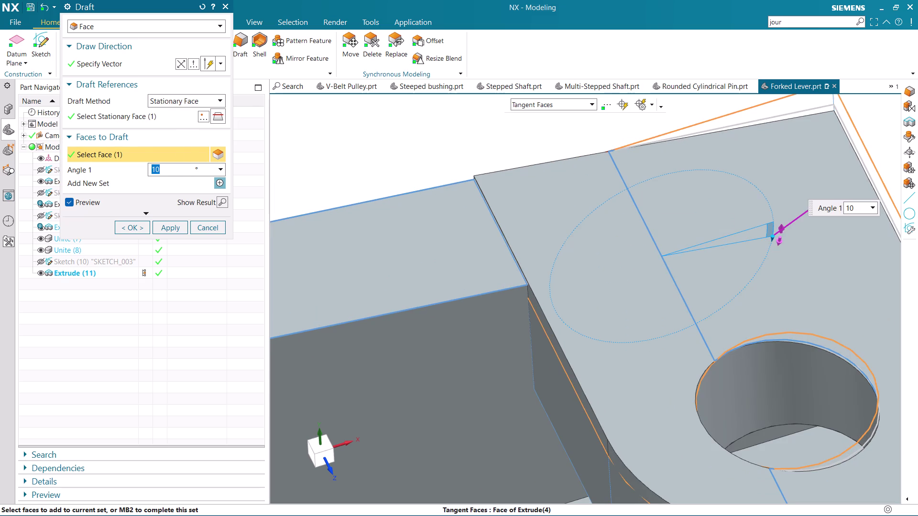
drag(773, 240, 771, 231)
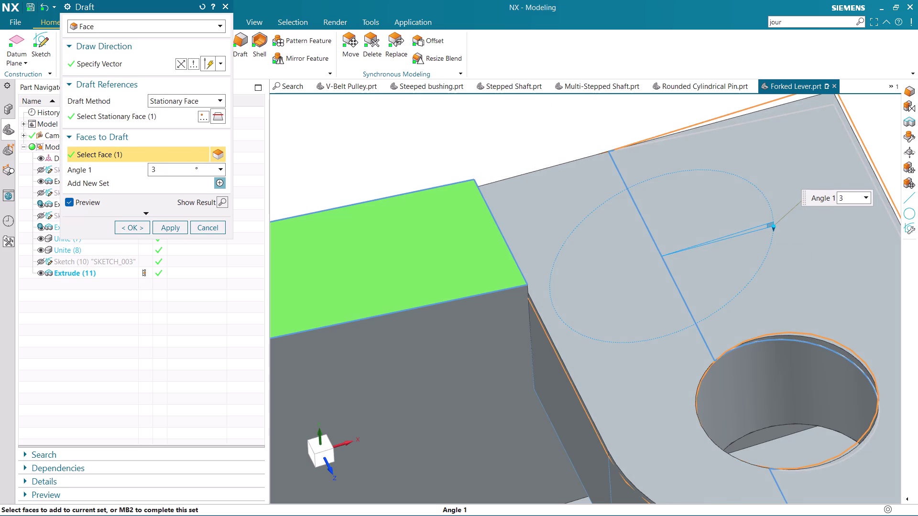
drag(771, 231, 778, 237)
scroll(up, 3)
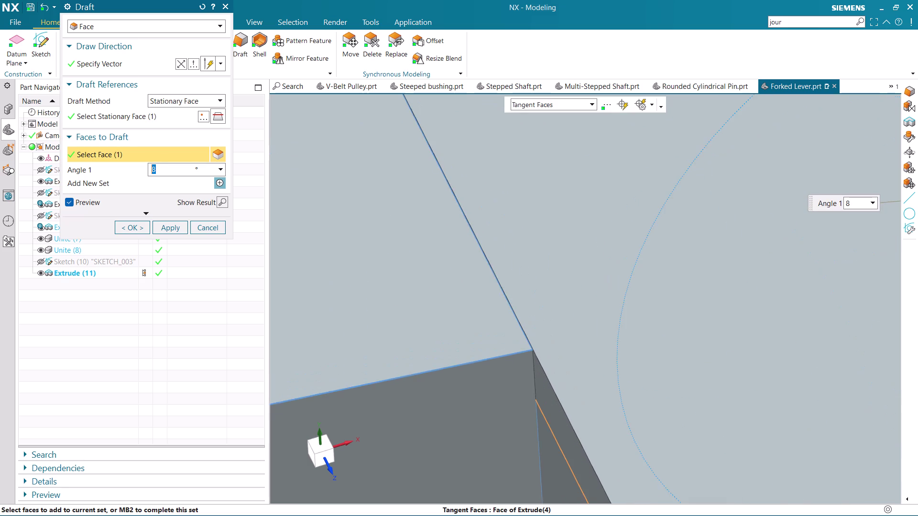
scroll(up, 3)
scroll(up, 3)
scroll(up, 3)
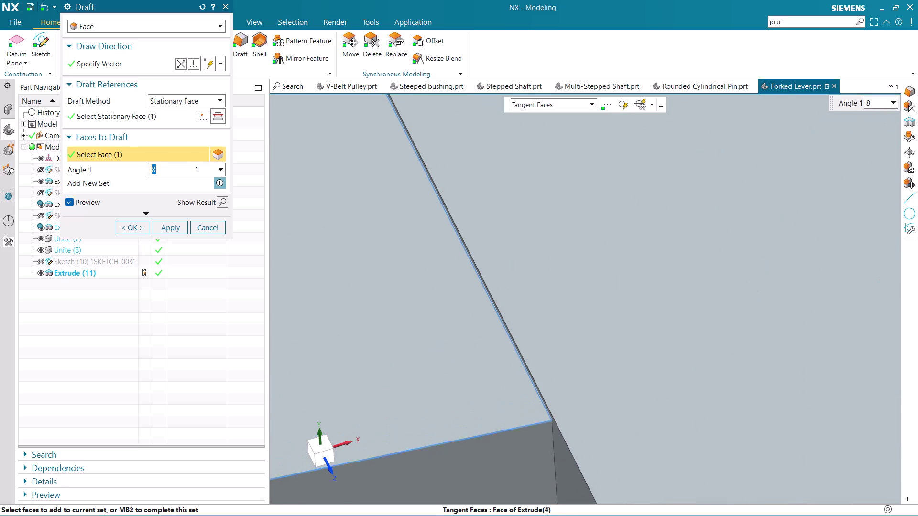
scroll(up, 3)
scroll(down, 3)
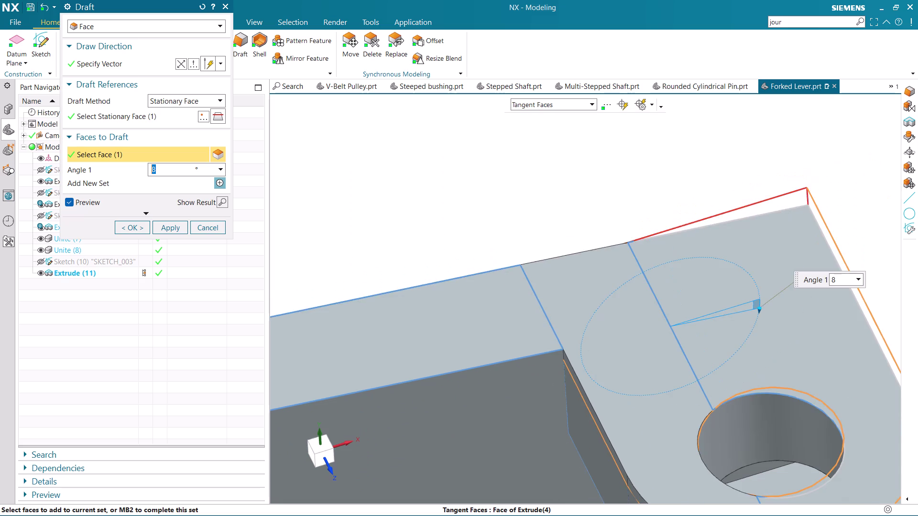
scroll(down, 3)
Orbit to check the 8° preview from several sides and confirm the draft.
middle_drag(714, 420, 689, 325)
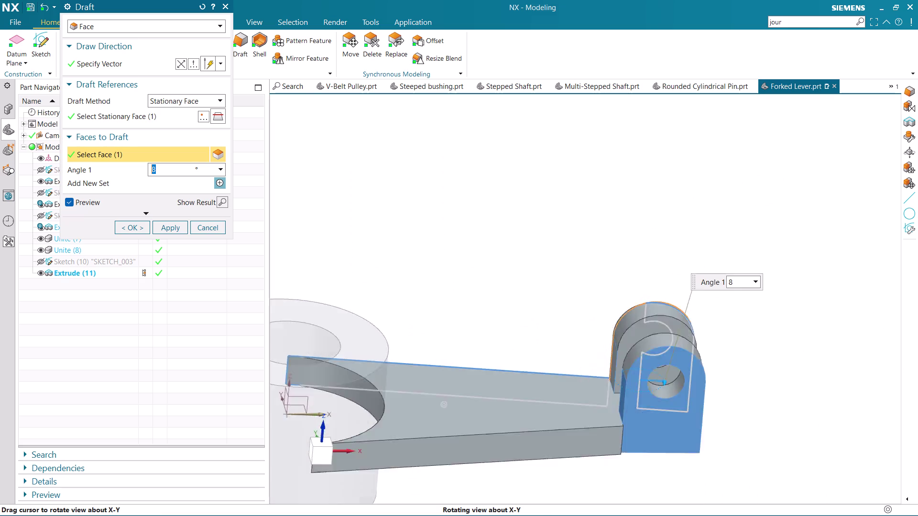
middle_drag(688, 325, 635, 276)
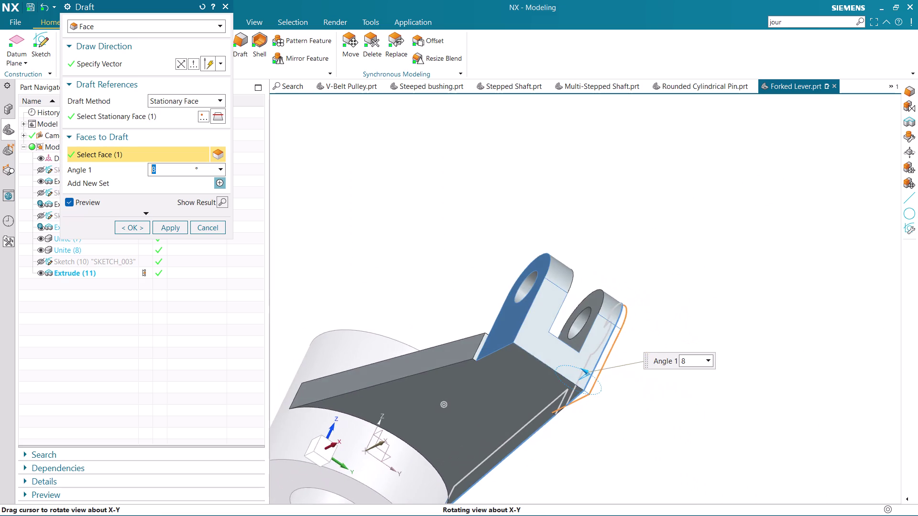
middle_drag(635, 276, 735, 346)
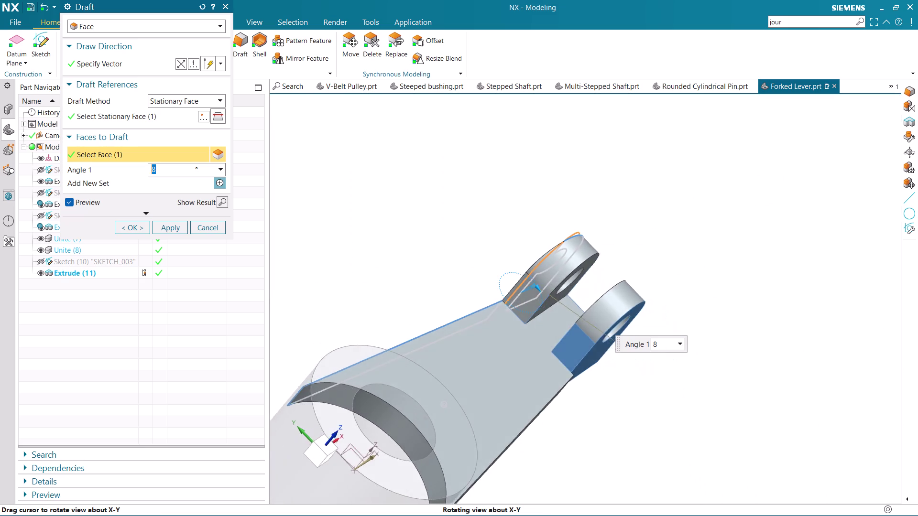
middle_drag(734, 345, 717, 351)
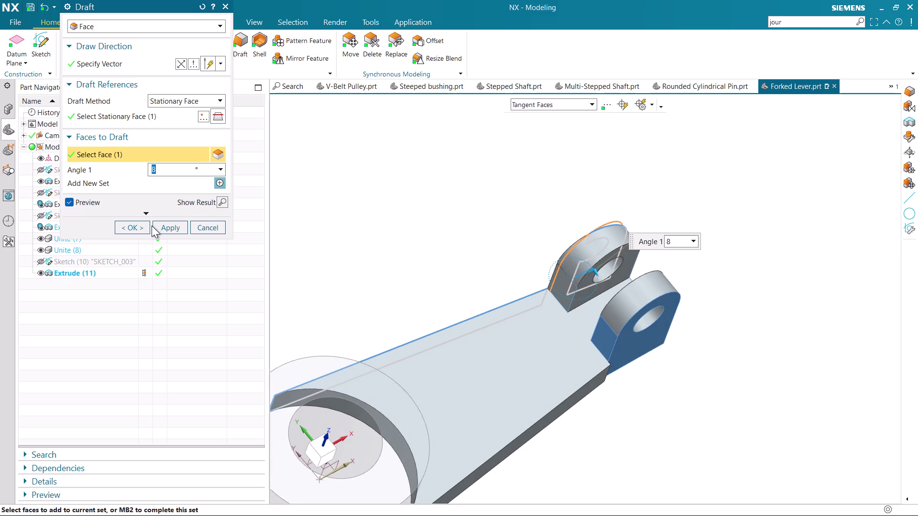
click(134, 226)
scroll(up, 3)
Orbit around the drafted fork and open a new Draft dialog at 8°.
middle_drag(660, 360, 600, 369)
scroll(up, 3)
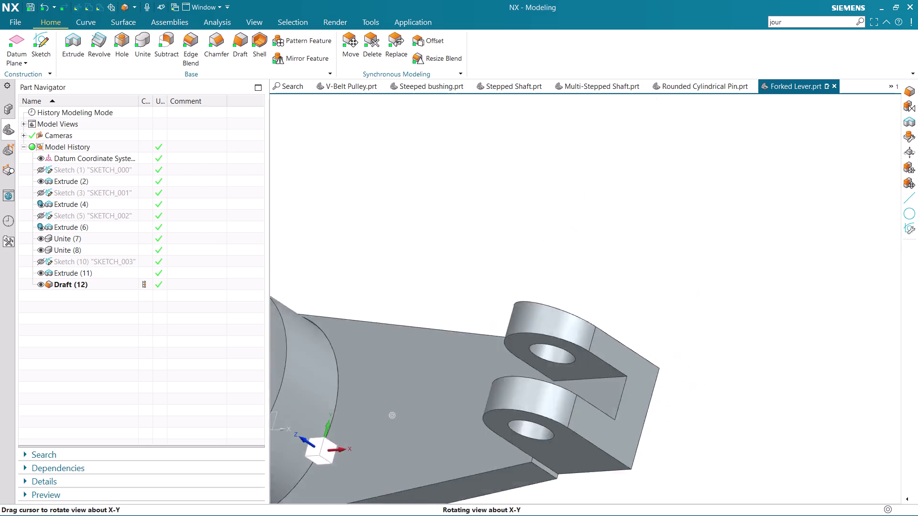
middle_drag(600, 369, 587, 330)
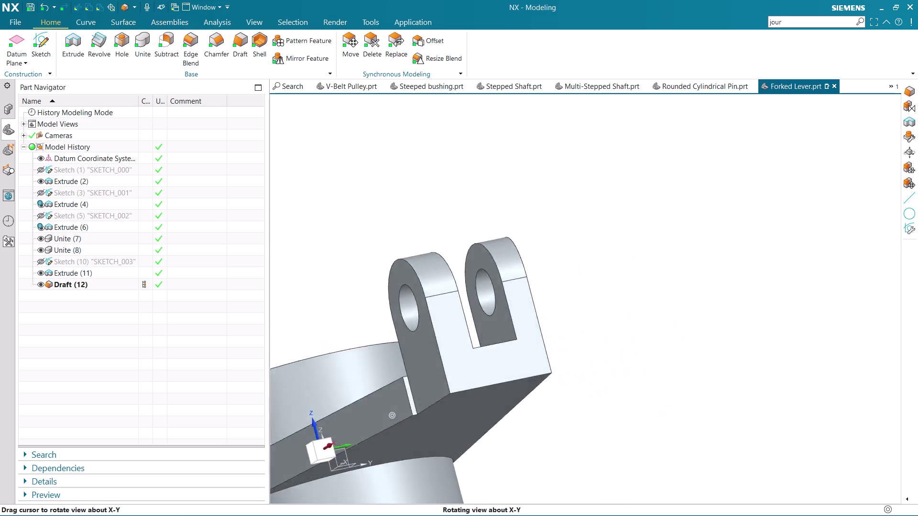
middle_drag(587, 330, 618, 337)
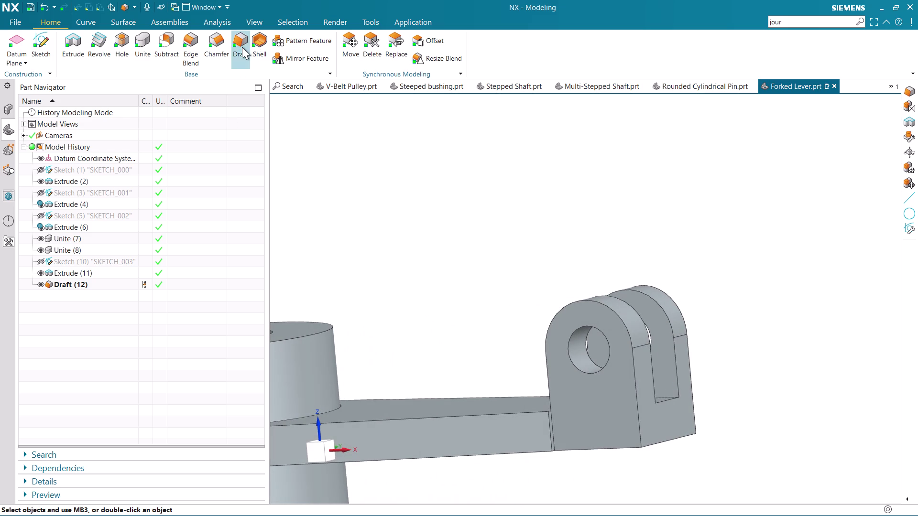
click(242, 47)
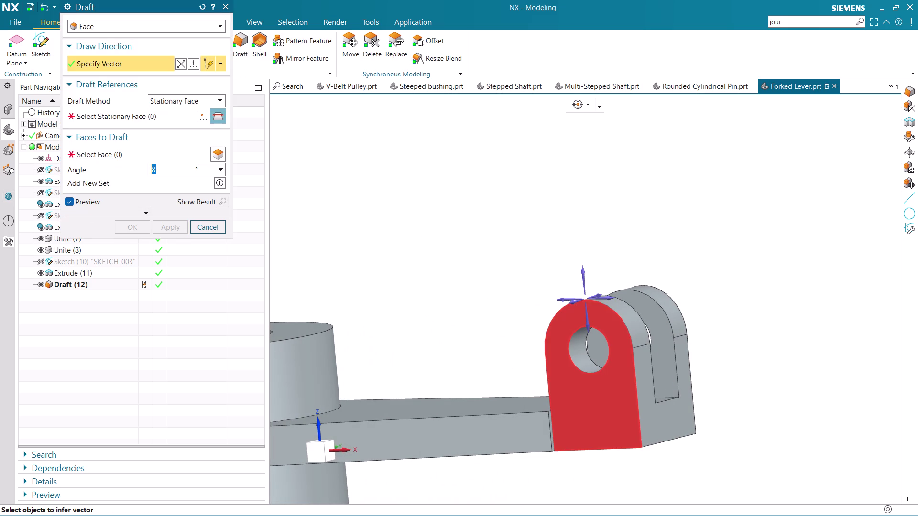
Set the draw direction along the X-axis and the arm's side face as stationary.
click(577, 420)
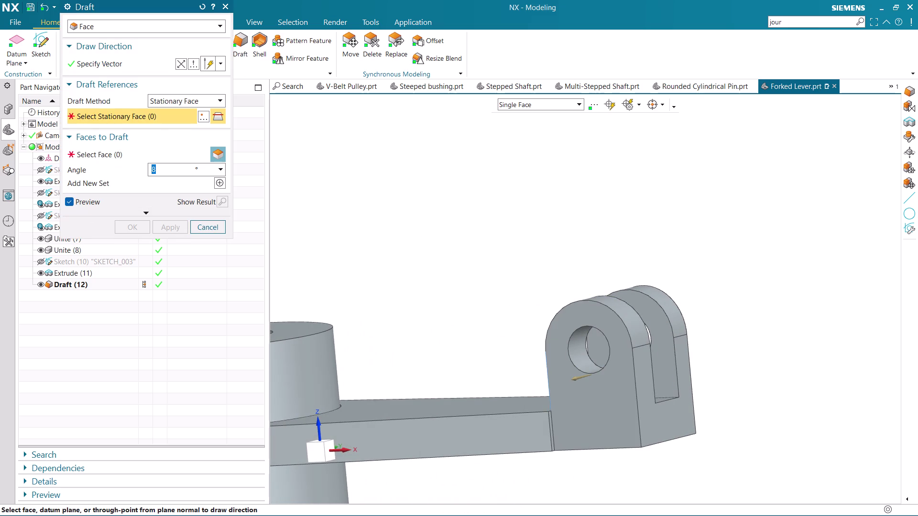
click(144, 68)
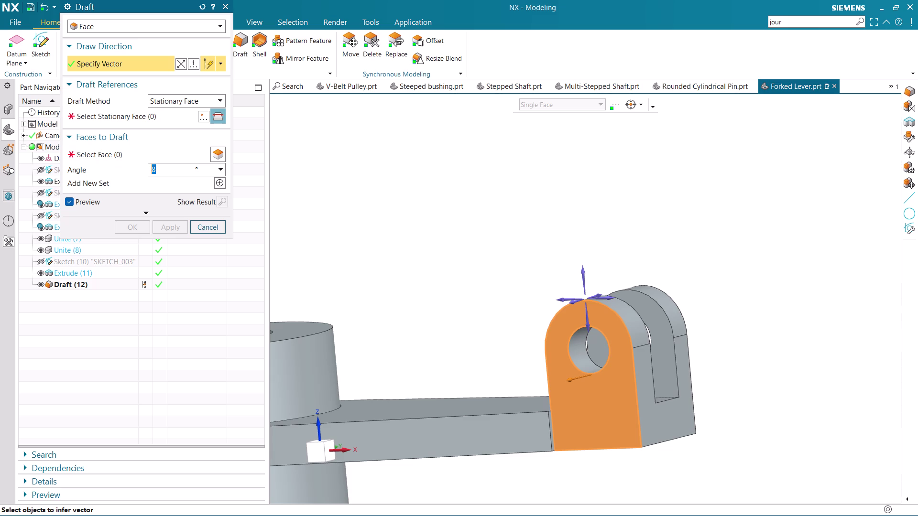
click(559, 298)
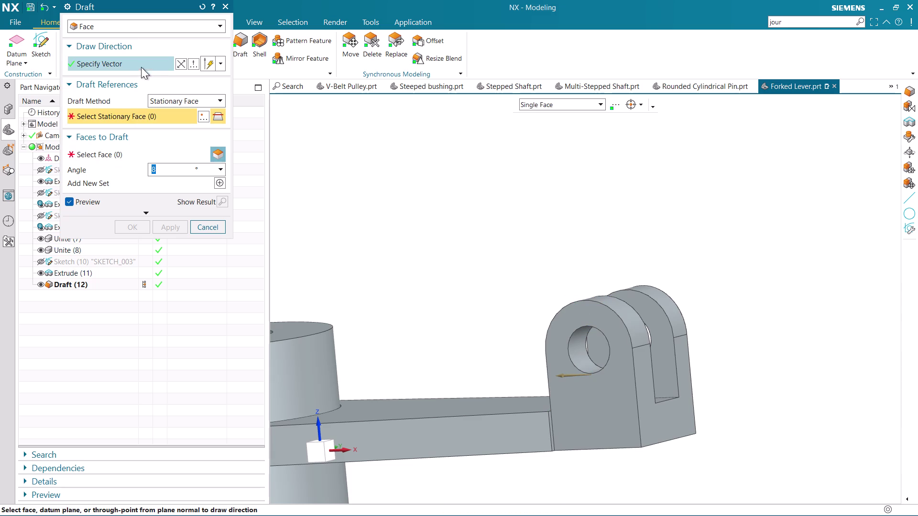
click(136, 64)
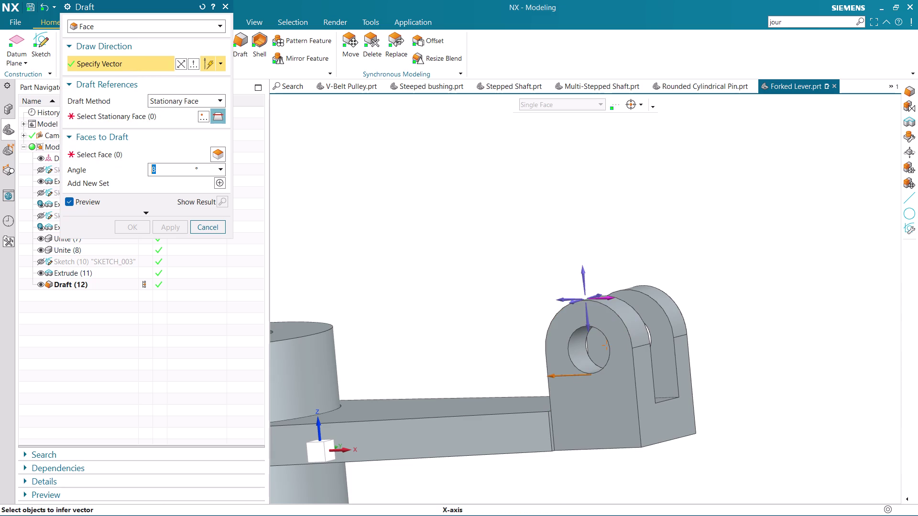
click(612, 298)
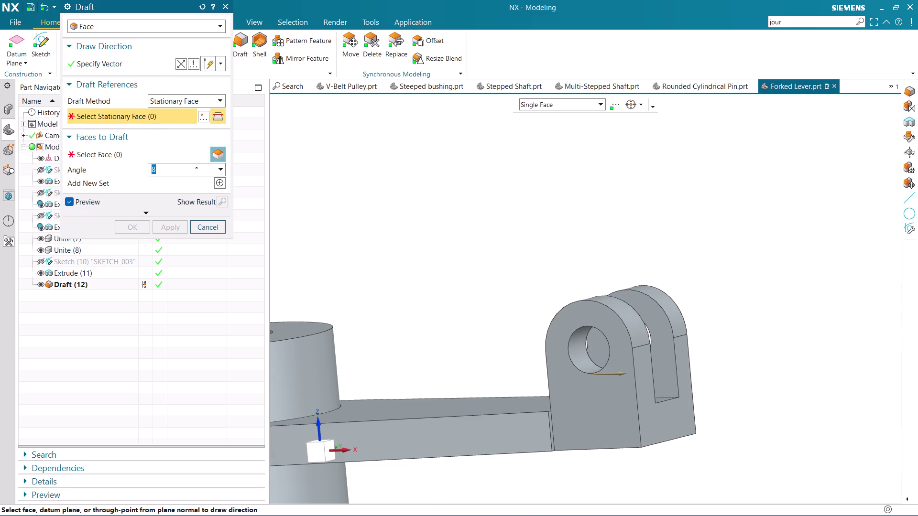
click(485, 443)
click(147, 151)
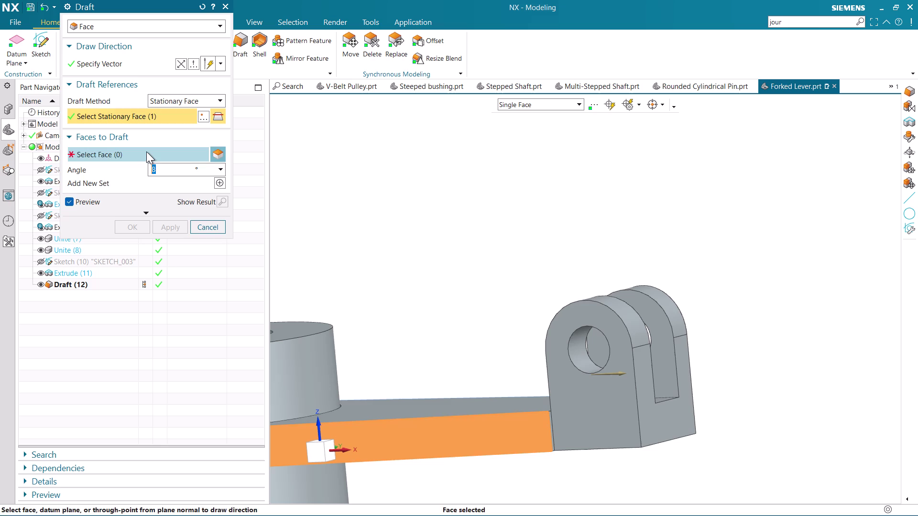
Select the outer lug face, check the 8° preview, and confirm the draft.
click(581, 415)
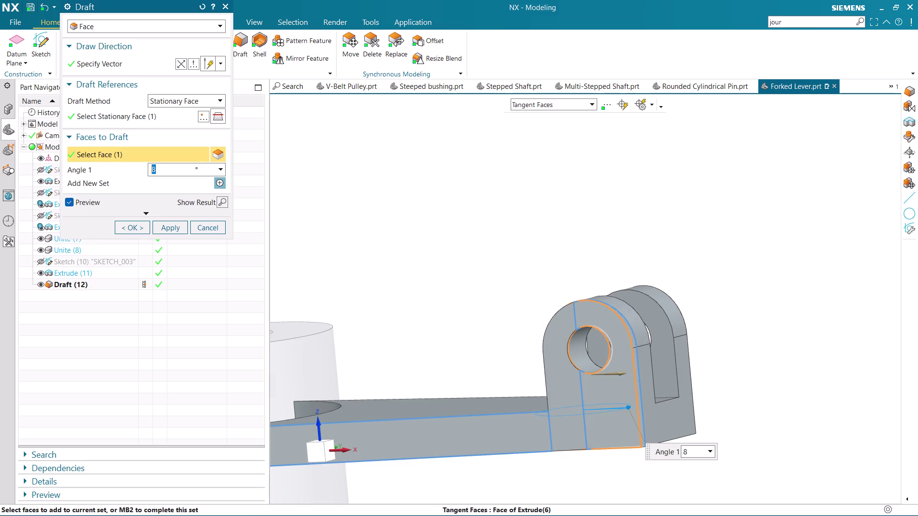
scroll(down, 3)
middle_drag(758, 443, 708, 459)
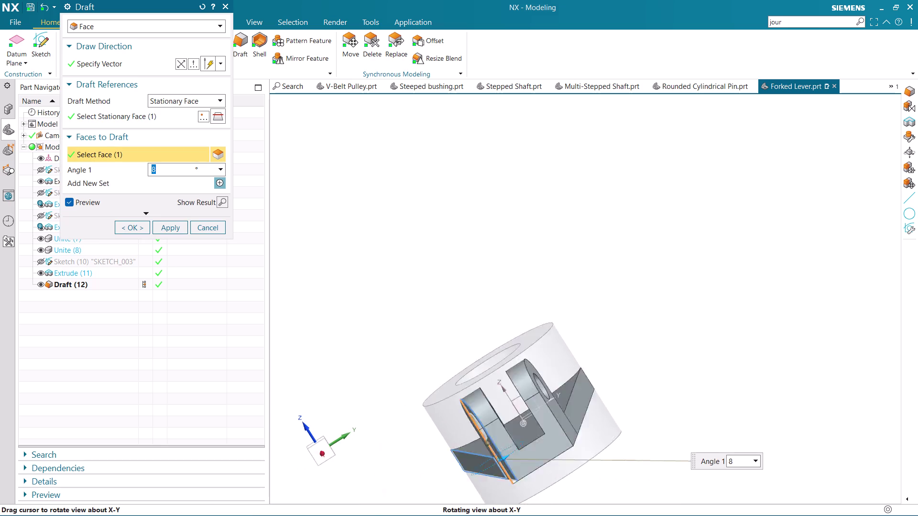
middle_drag(708, 460, 763, 437)
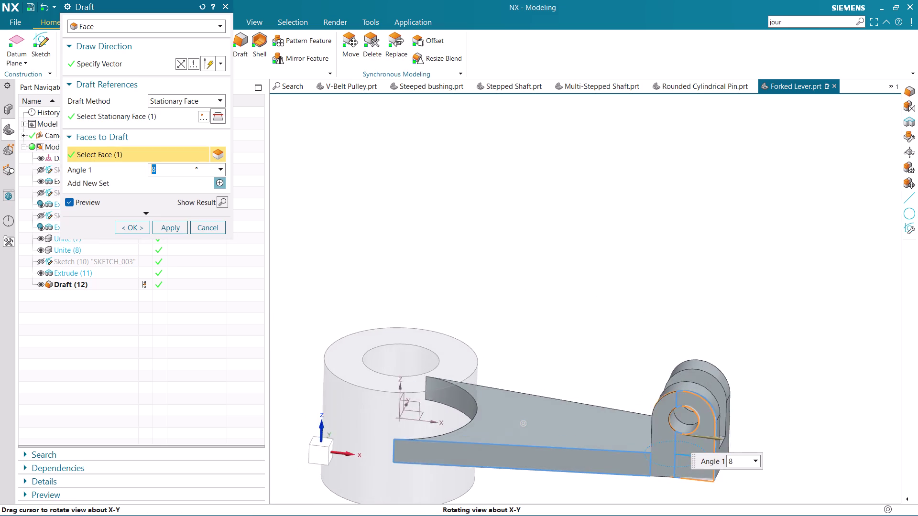
middle_drag(763, 438, 757, 437)
scroll(down, 3)
scroll(up, 3)
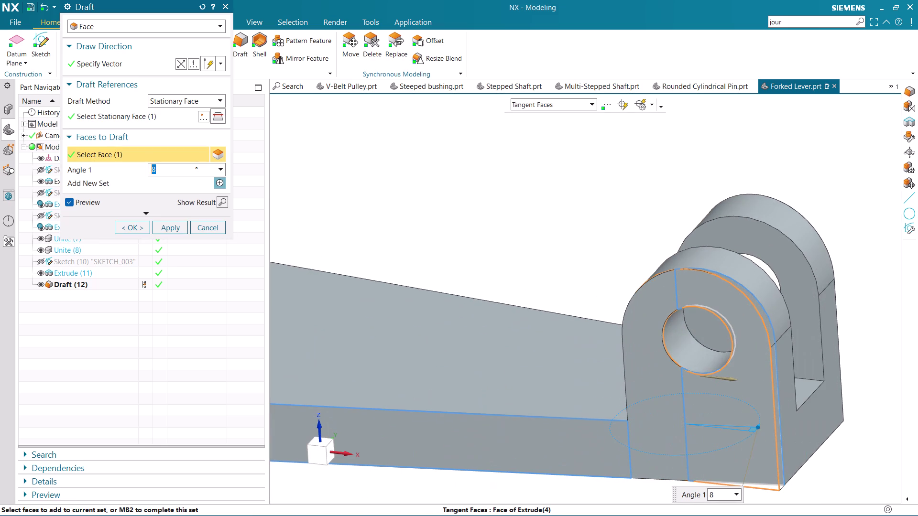
click(132, 228)
scroll(down, 3)
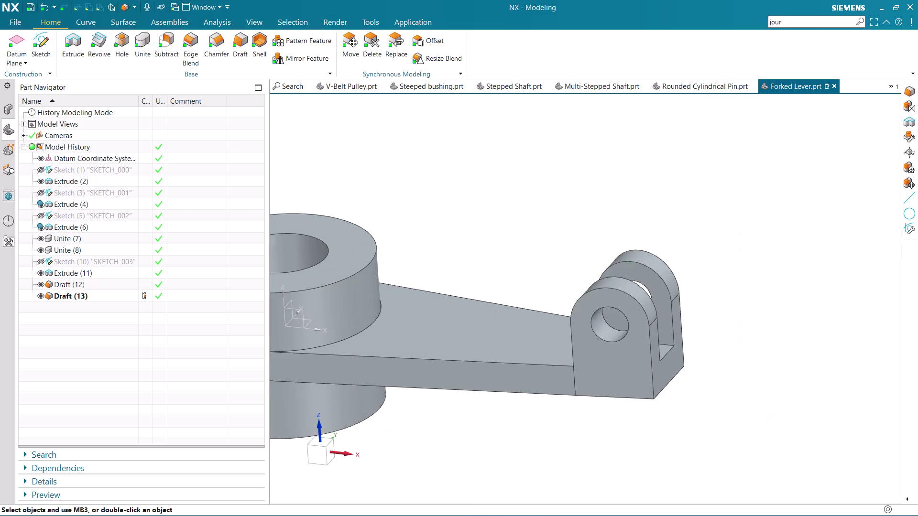
middle_drag(800, 333, 716, 352)
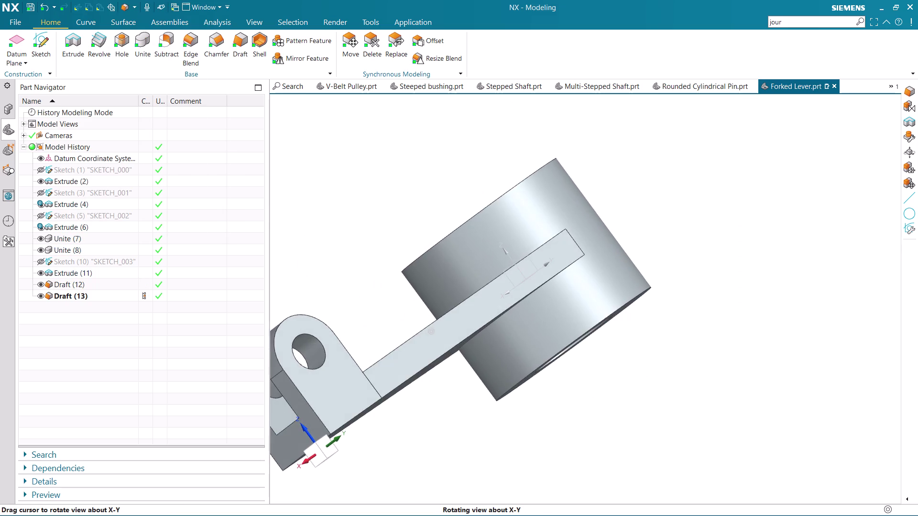
middle_drag(716, 352, 844, 337)
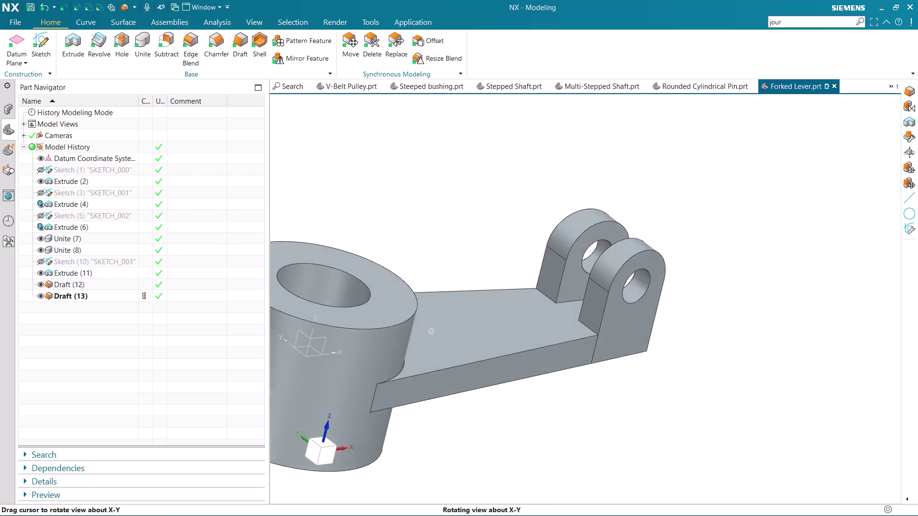
middle_drag(844, 337, 776, 375)
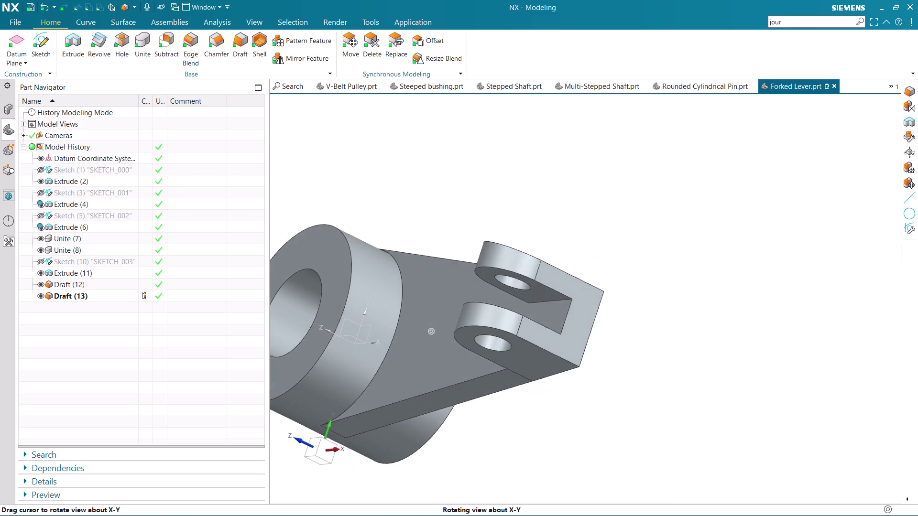
middle_drag(777, 375, 759, 373)
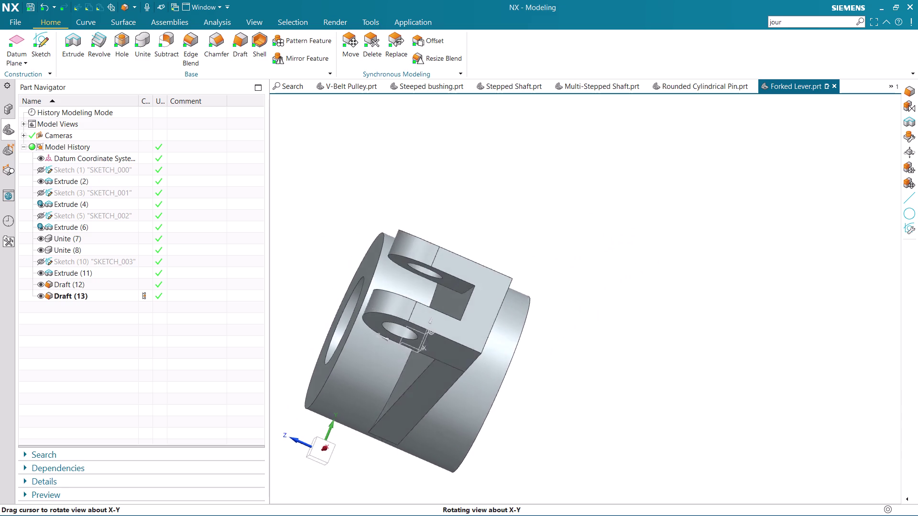
middle_drag(759, 373, 808, 321)
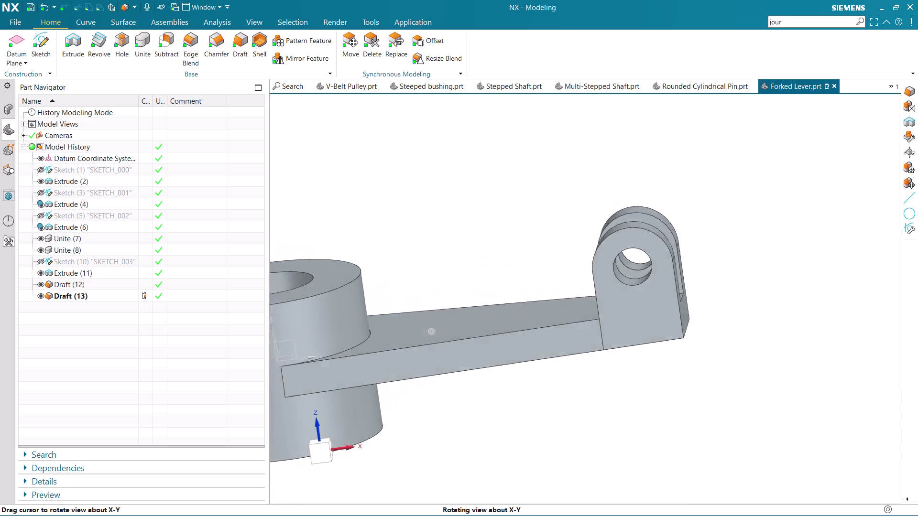
middle_drag(808, 321, 816, 319)
scroll(down, 3)
scroll(down, 3)
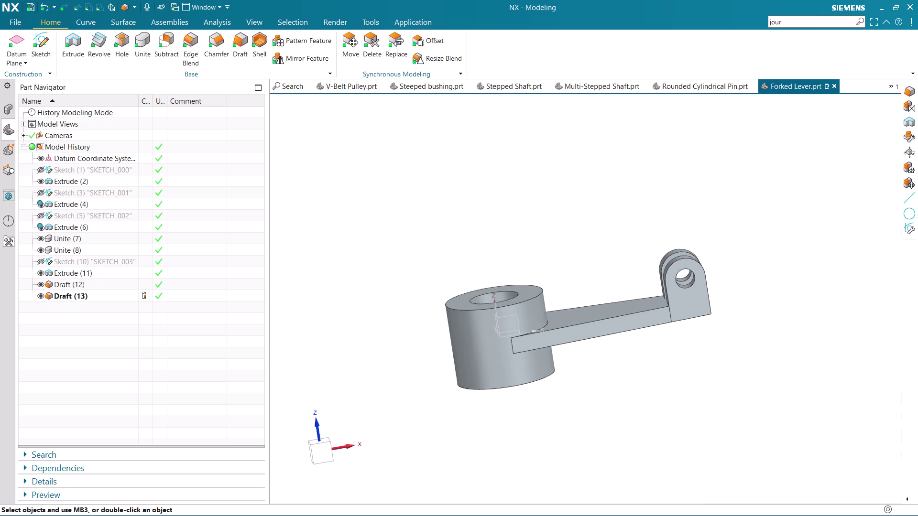
scroll(up, 3)
middle_drag(840, 314, 835, 312)
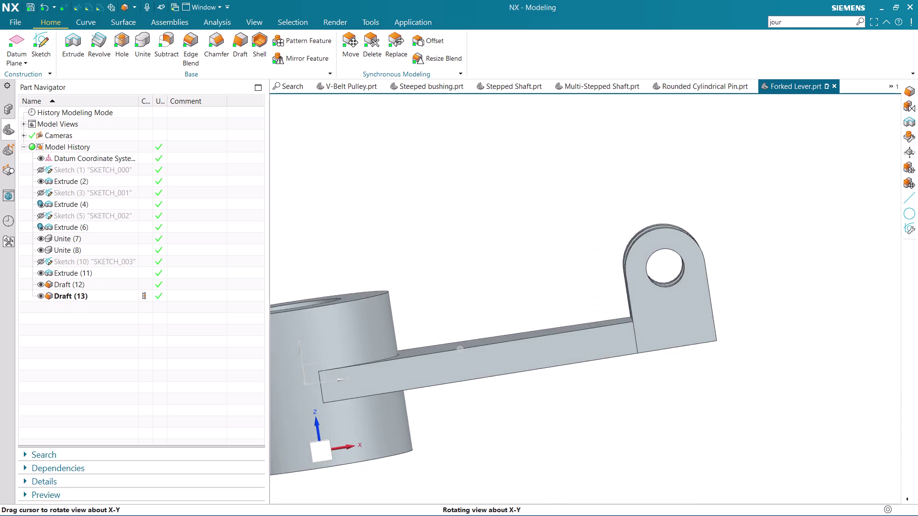
middle_drag(835, 312, 822, 305)
scroll(down, 3)
middle_drag(702, 364, 681, 410)
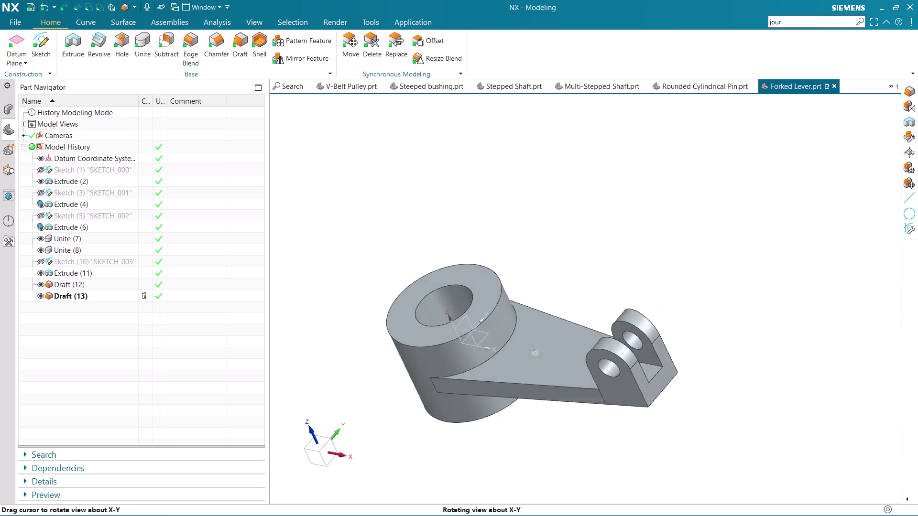
middle_drag(681, 411, 683, 244)
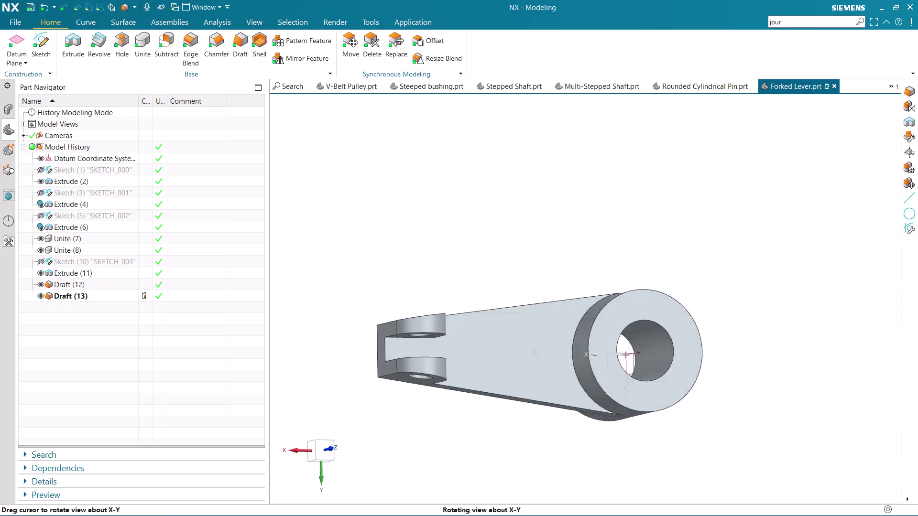
middle_drag(682, 244, 766, 293)
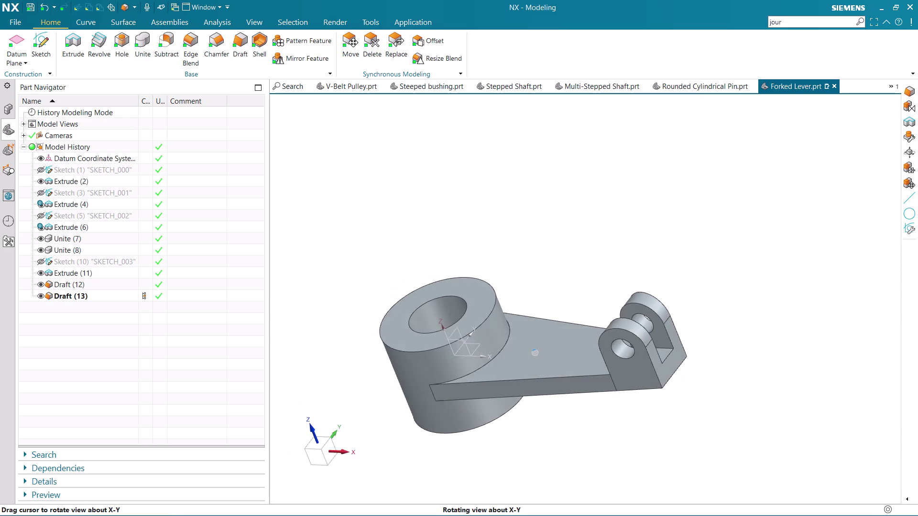
middle_drag(767, 292, 779, 289)
scroll(up, 3)
scroll(up, 3)
middle_drag(757, 368, 724, 373)
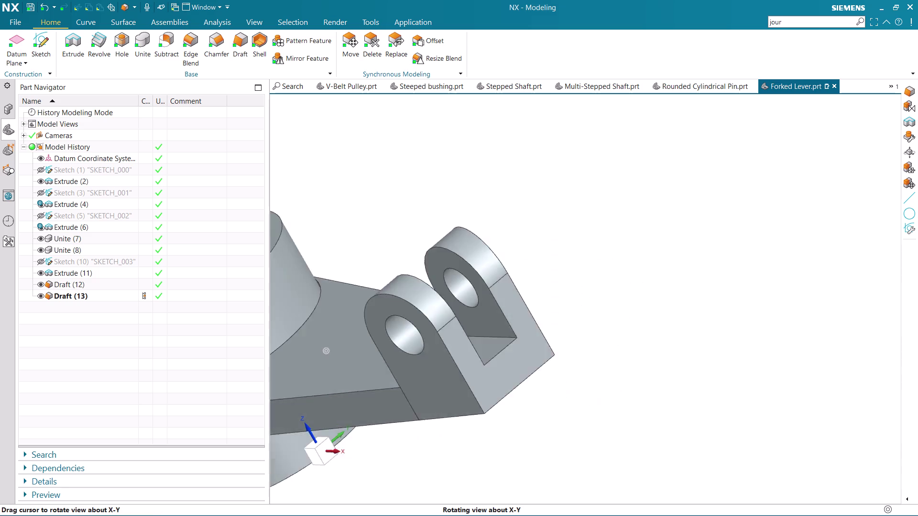
middle_drag(724, 374, 710, 382)
scroll(down, 3)
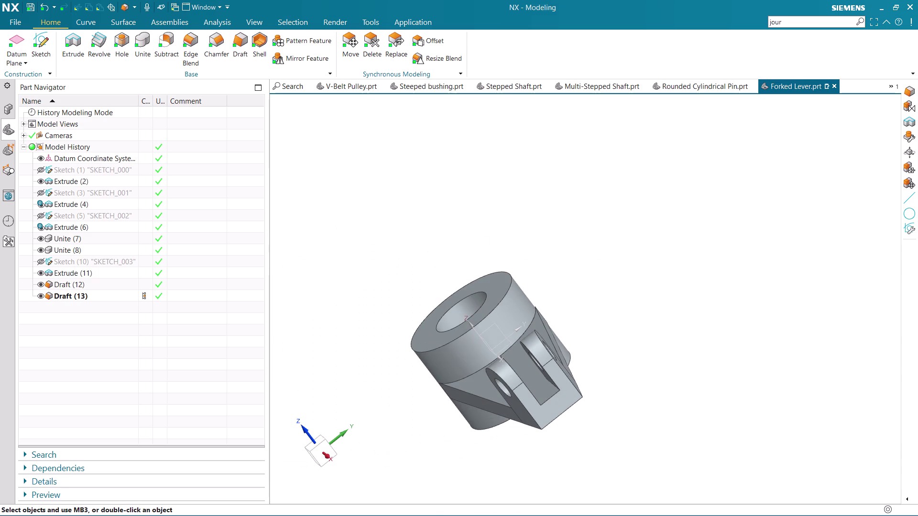
middle_drag(628, 403, 630, 433)
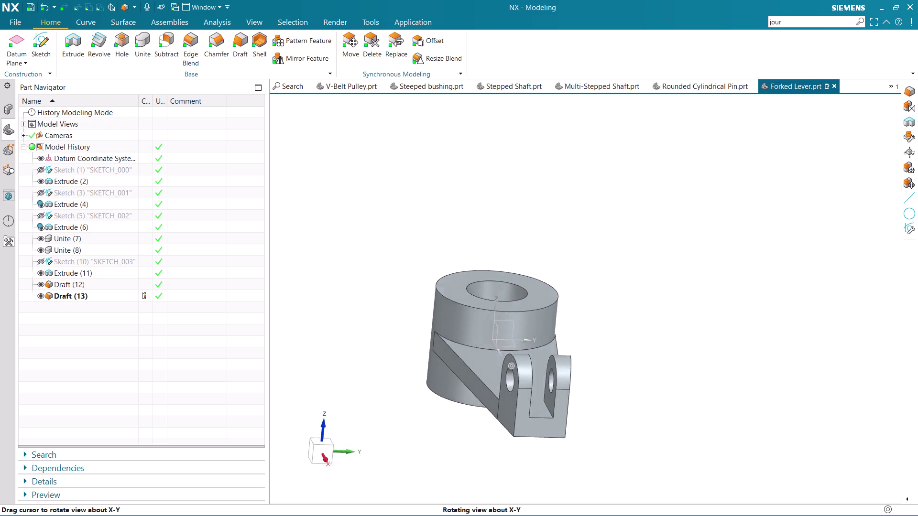
middle_drag(631, 434, 630, 437)
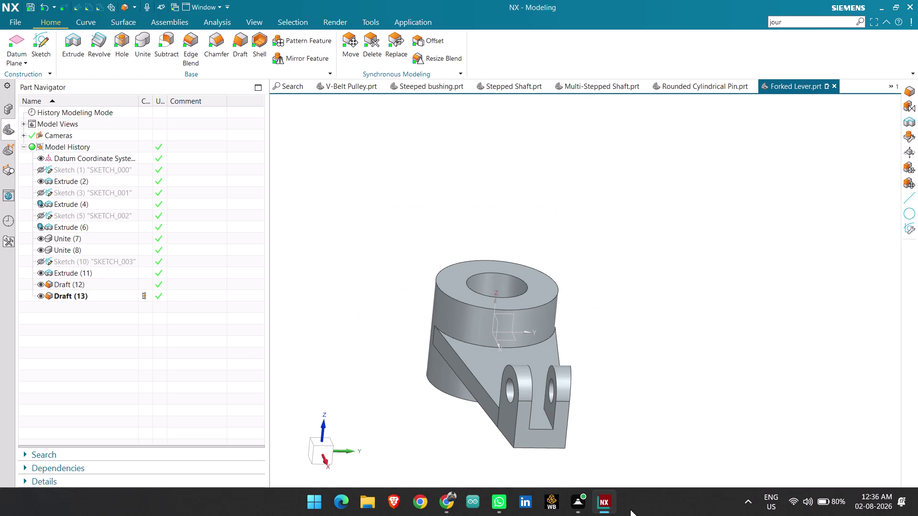
middle_drag(682, 339, 709, 322)
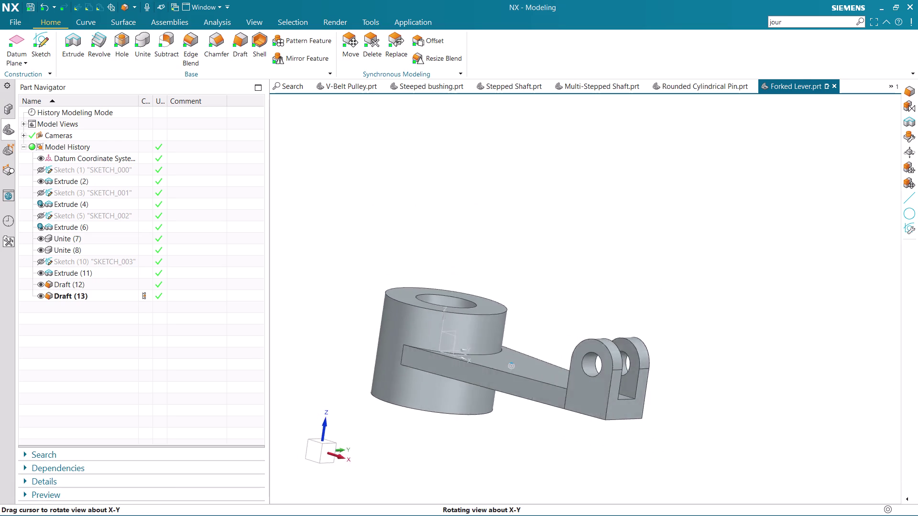
middle_drag(709, 323, 729, 307)
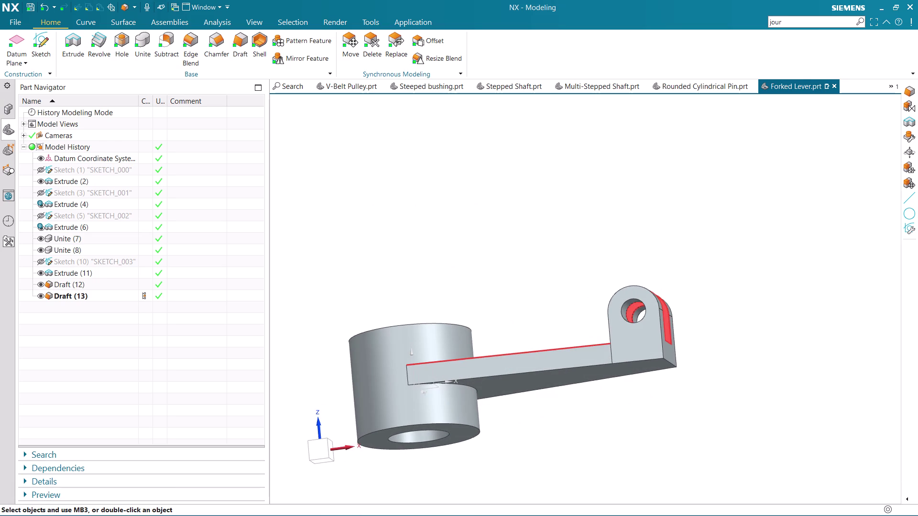
key(ctrl+s)
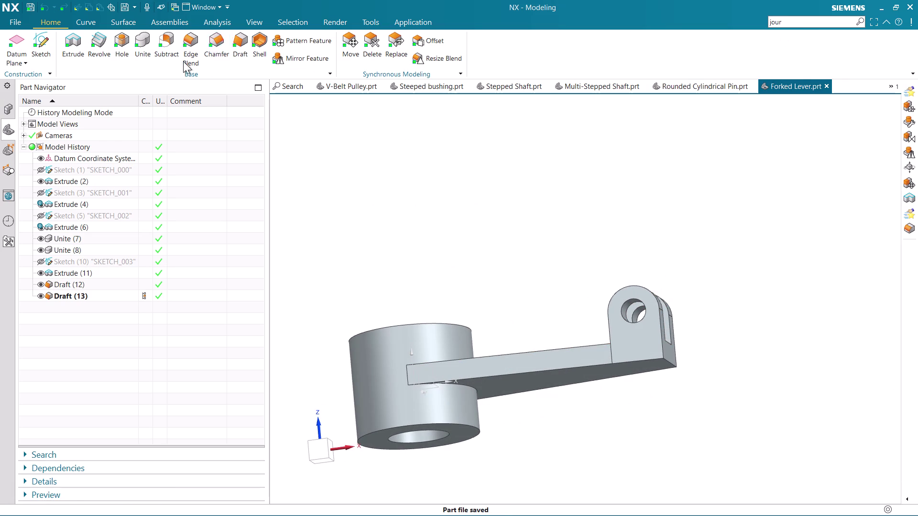
Start a PDF export from the File menu, then cancel it.
click(19, 25)
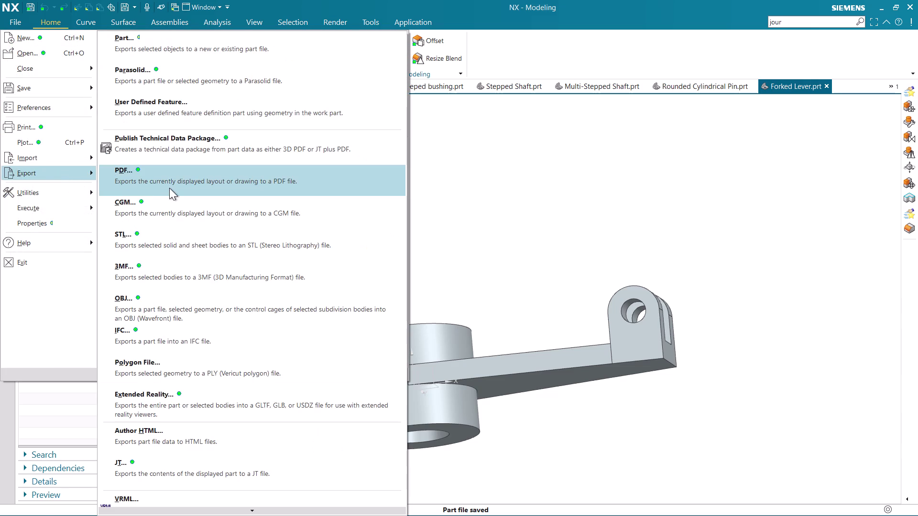
click(172, 188)
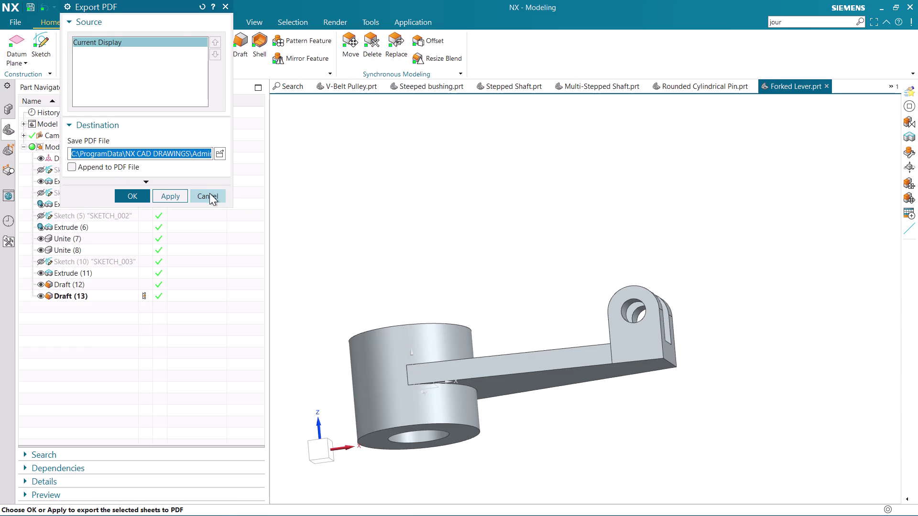
click(207, 192)
Show the lever in front view, adjust the zoom, and open a section view.
click(321, 451)
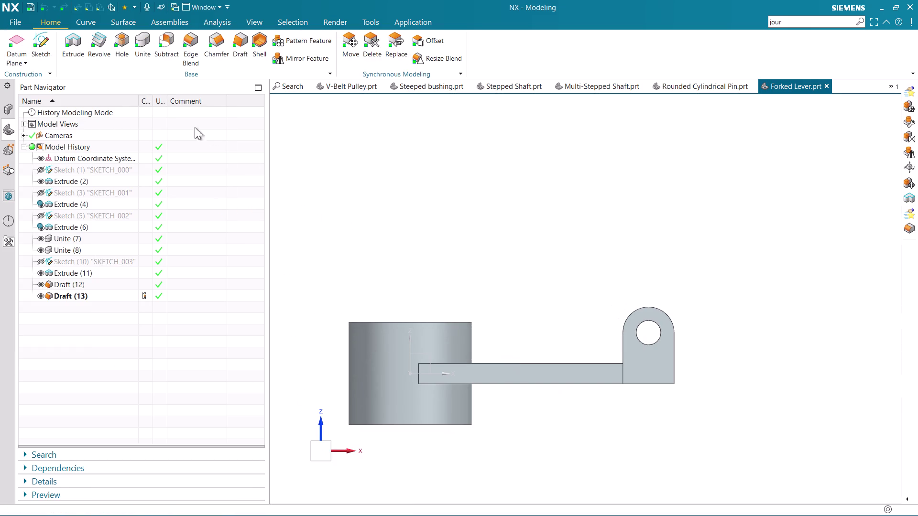
scroll(down, 3)
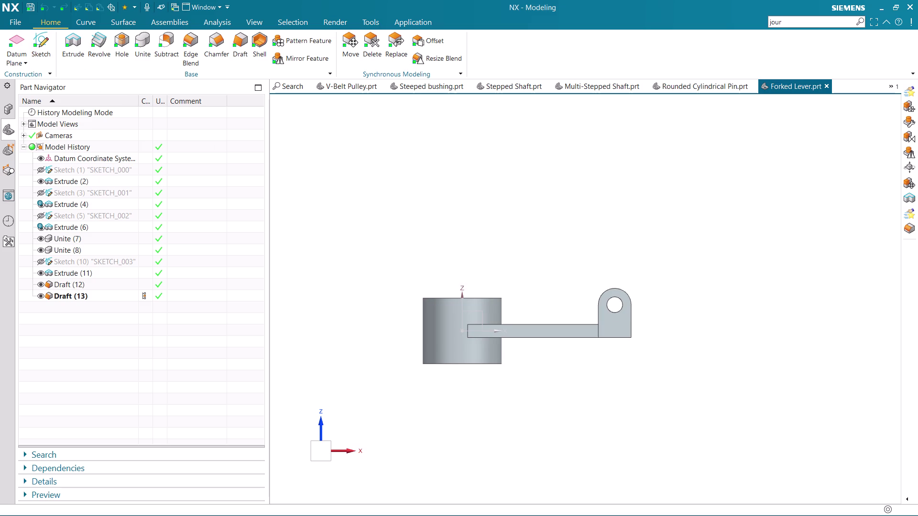
scroll(up, 3)
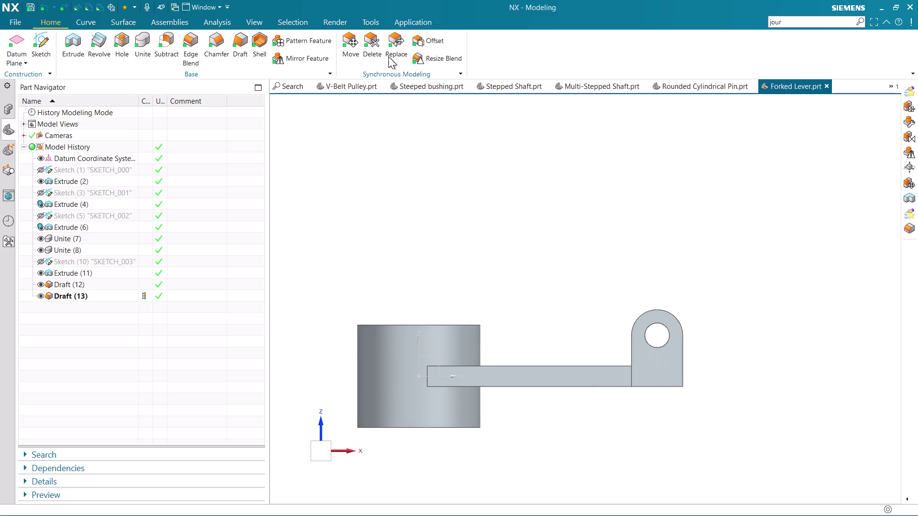
key(ctrl+h)
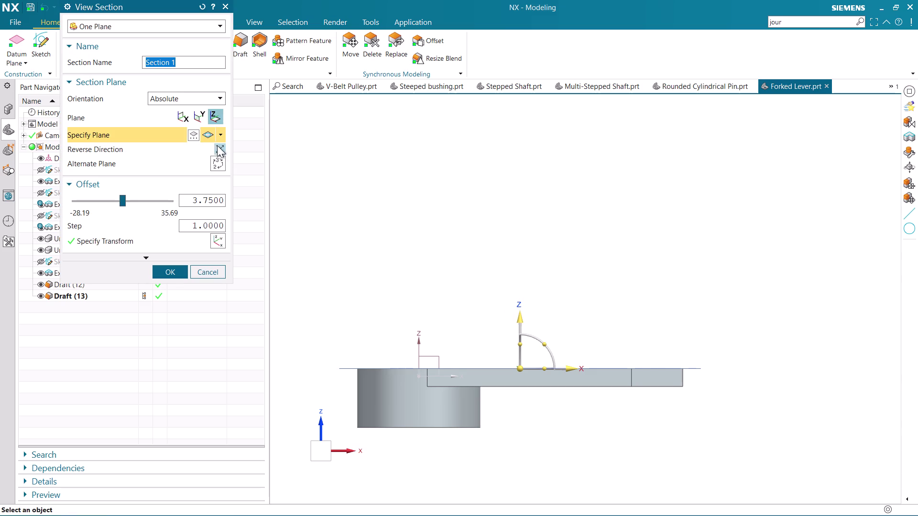
click(201, 117)
scroll(down, 3)
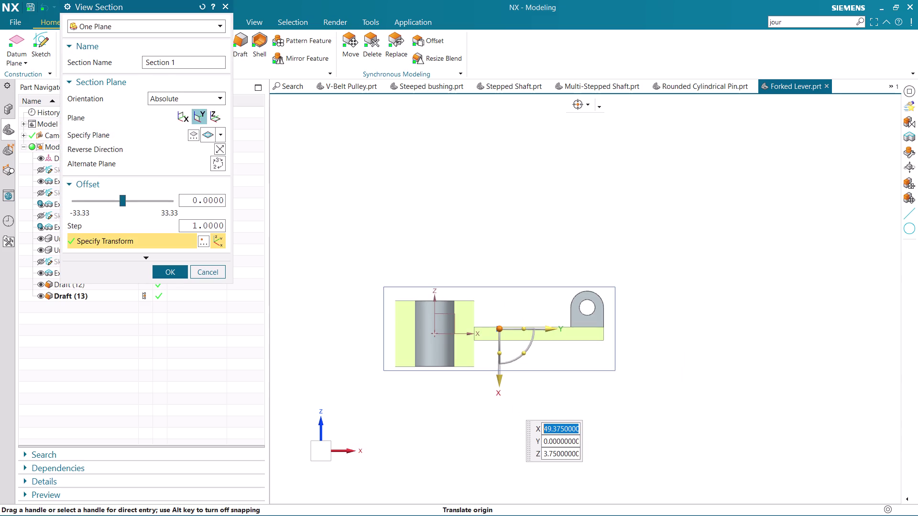
scroll(up, 3)
middle_drag(595, 266, 576, 273)
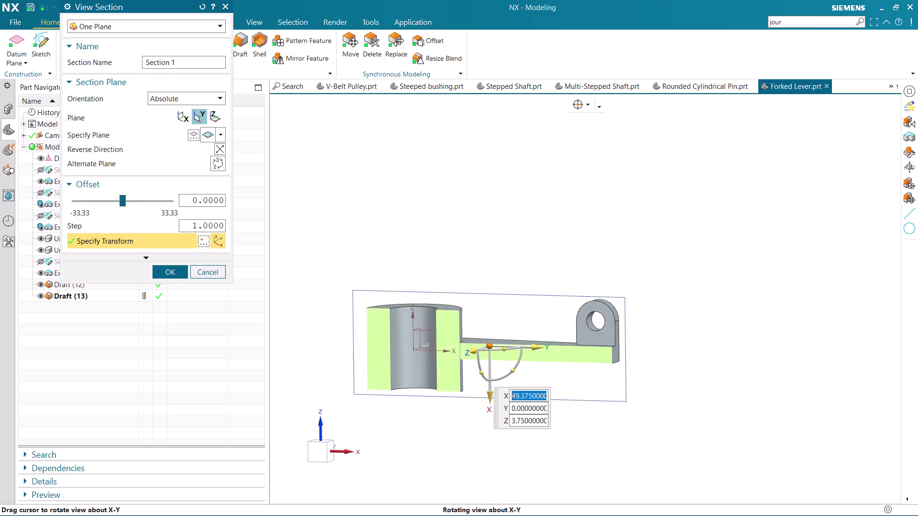
middle_drag(575, 273, 594, 271)
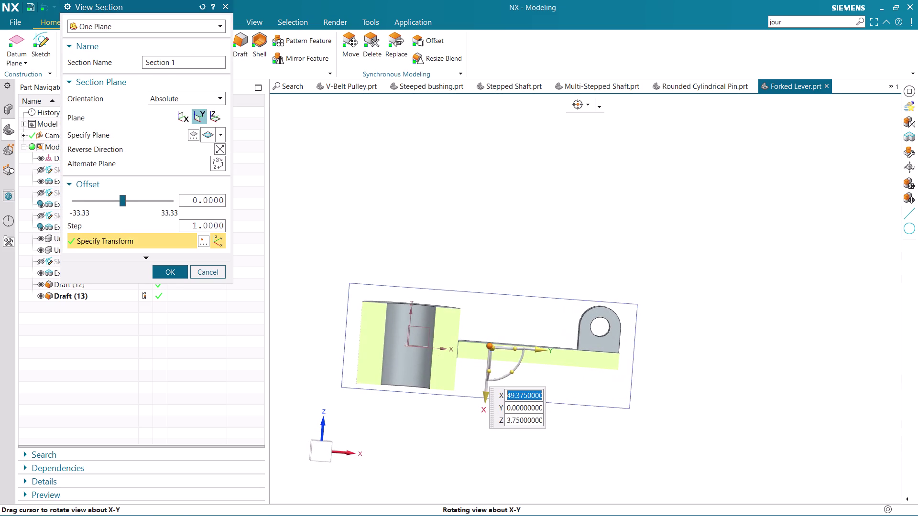
middle_drag(595, 271, 583, 261)
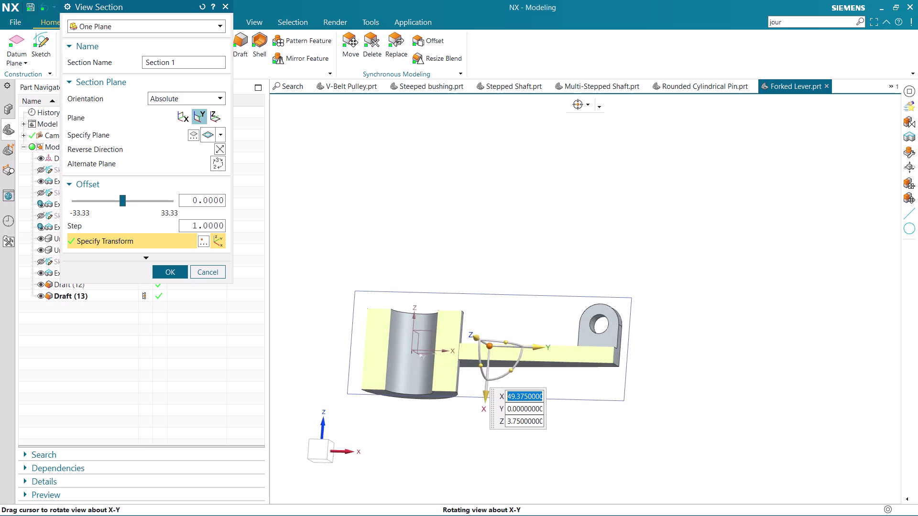
middle_drag(583, 261, 584, 272)
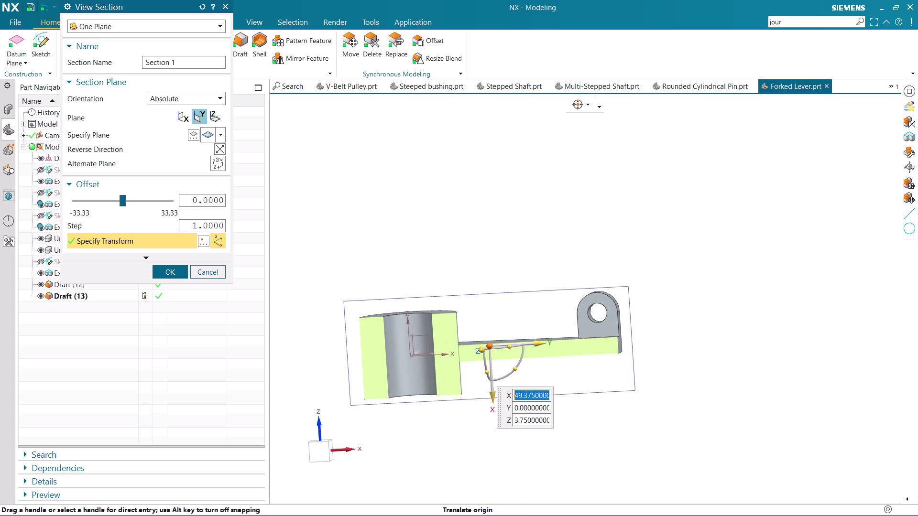
click(217, 273)
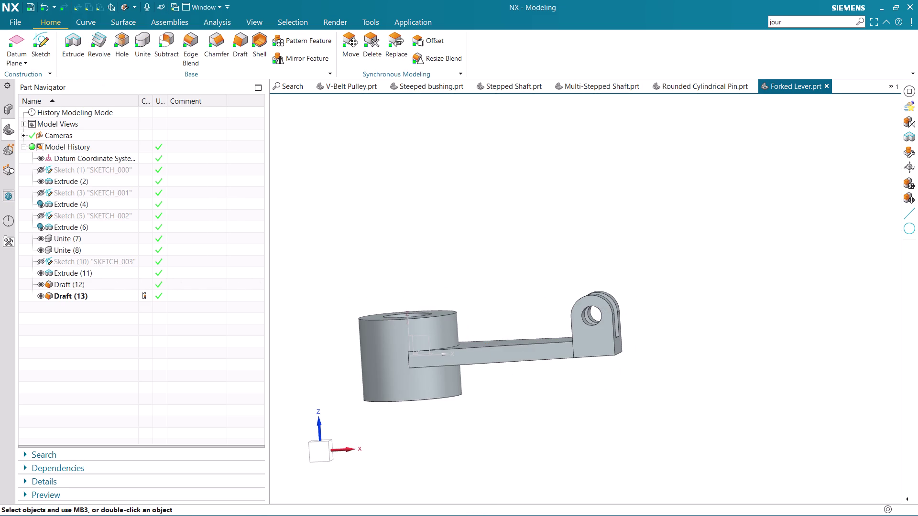
middle_drag(516, 260, 522, 259)
Set the front view and trim the Save PDF File path to Forked Lever.pdf.
click(322, 450)
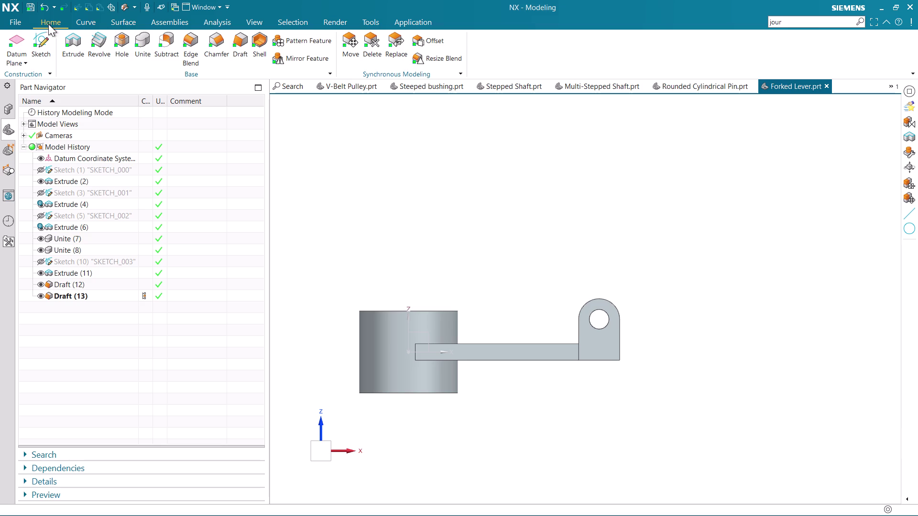
click(21, 25)
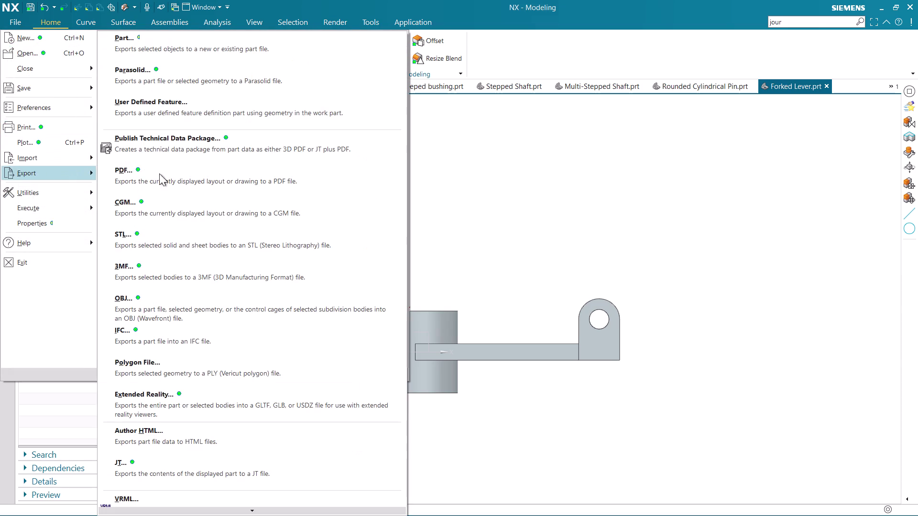
click(177, 179)
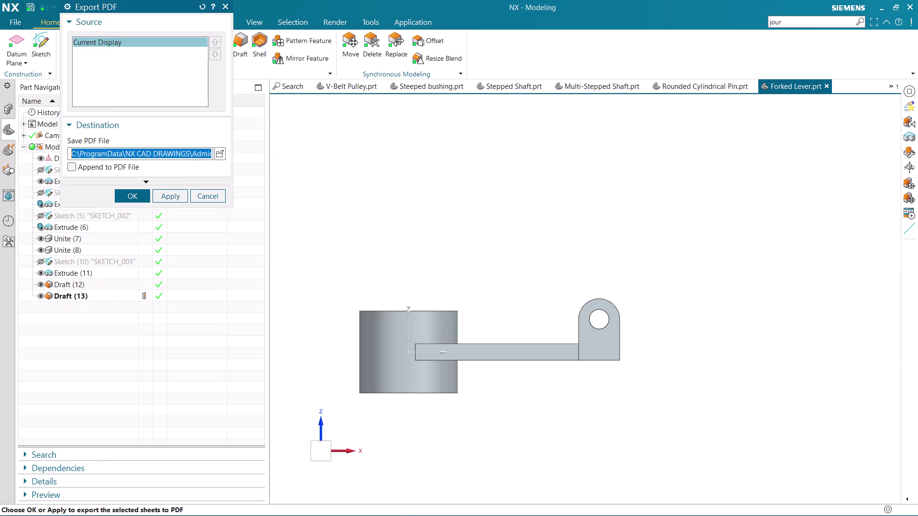
click(208, 155)
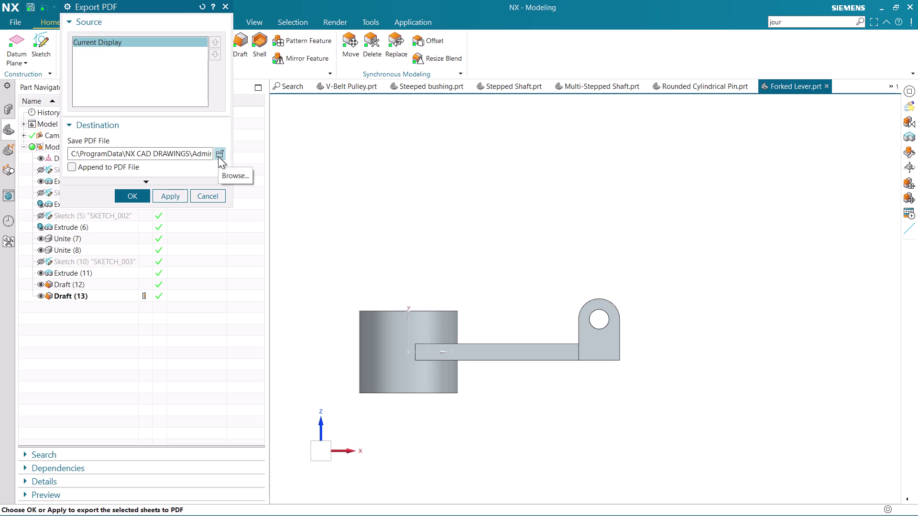
key(Right)
key(Right)
key(Right)
key(BackSpace)
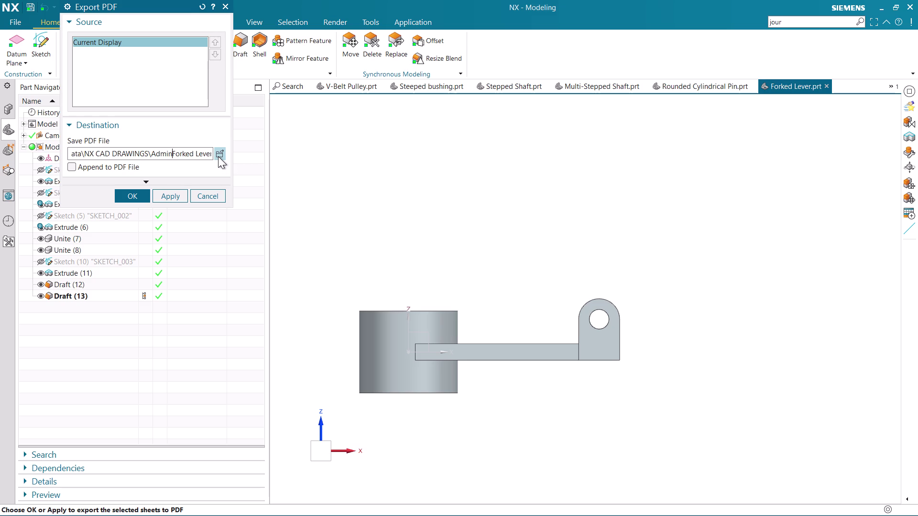
key(BackSpace)
key(BackSpace)
key(BackSpace)
key(BackSpace)
key(BackSpace)
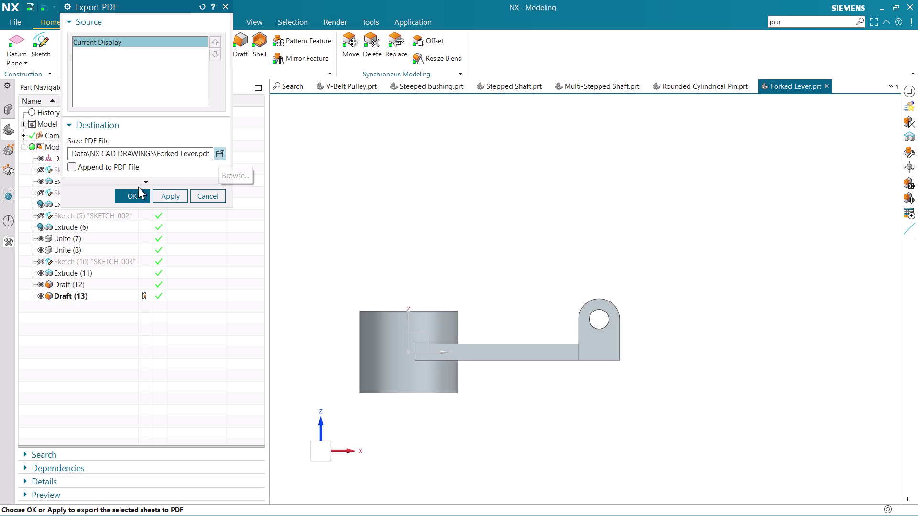
Export Forked Lever.pdf, then stop journal recording.
click(130, 200)
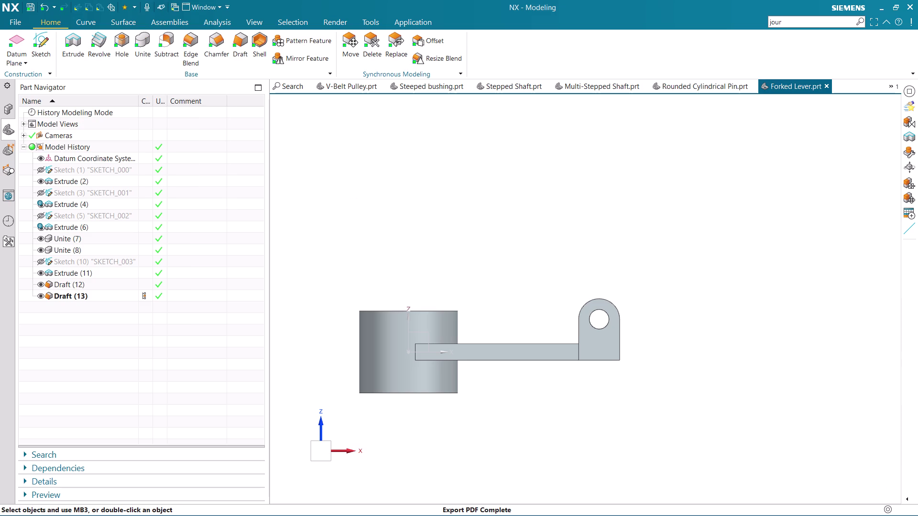
click(800, 22)
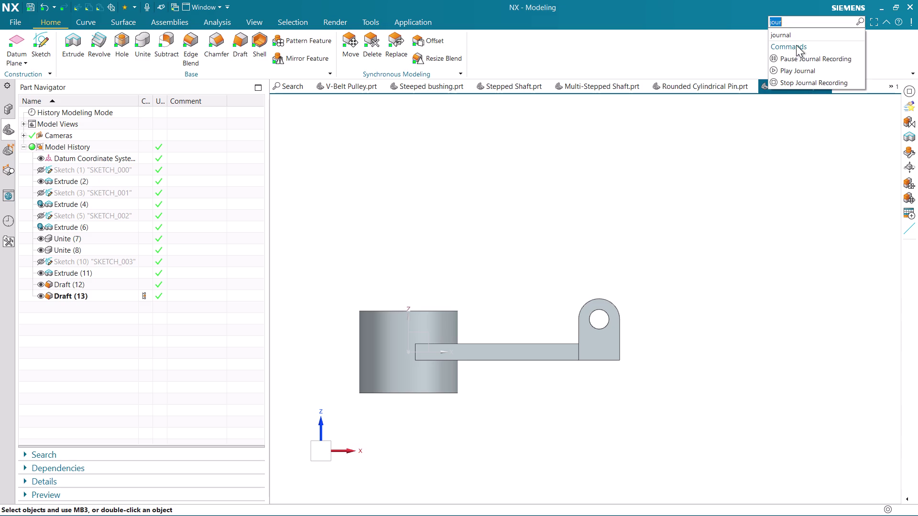
click(806, 87)
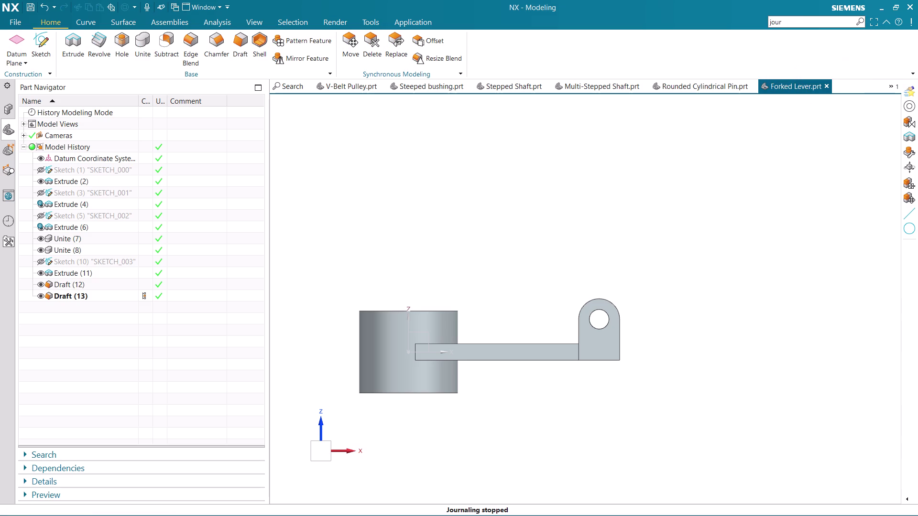